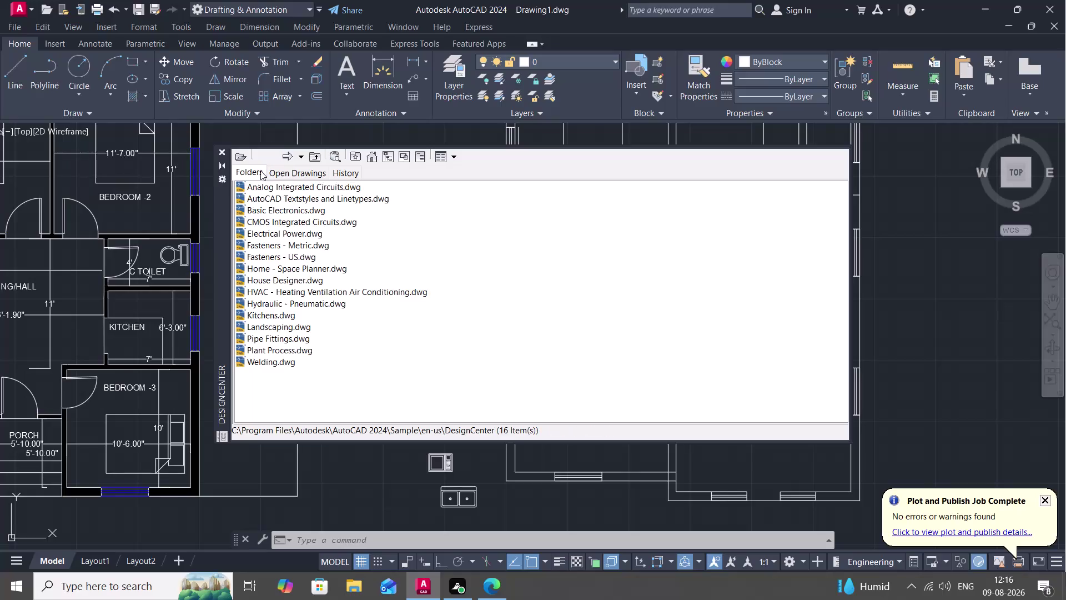
Insert the Dining Set - 36 x 72 in. block from Home - Space Planner.dwg below the plans.
right_click(266, 269)
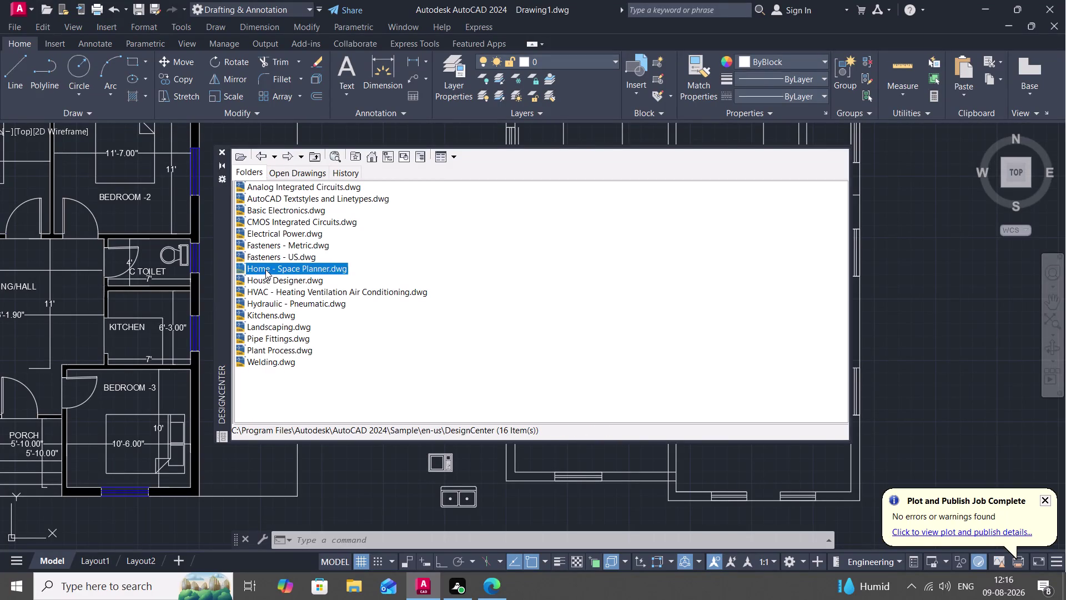
click(277, 274)
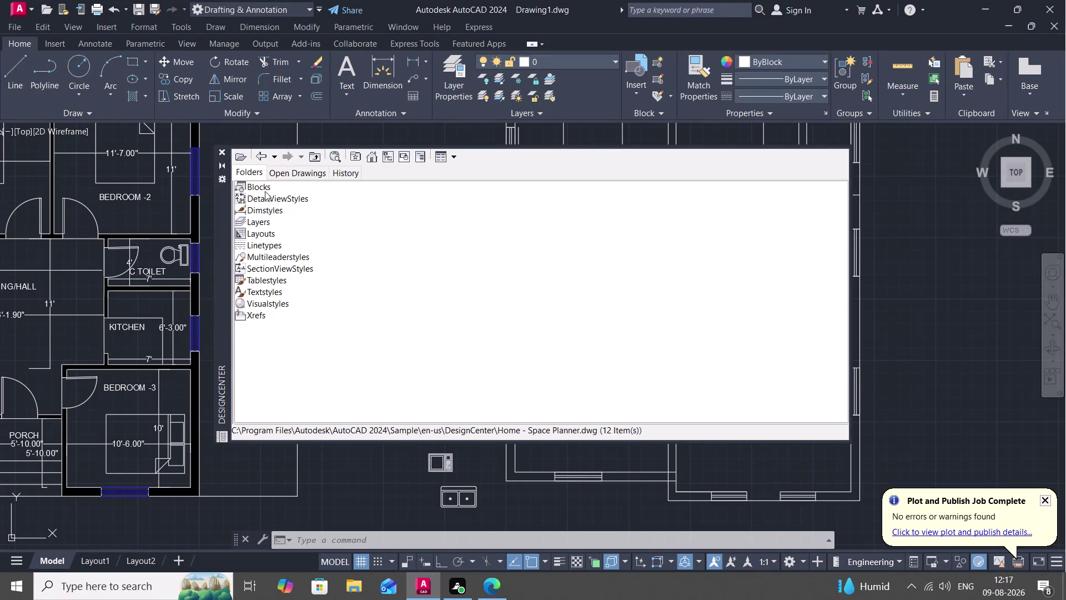
right_click(264, 186)
click(286, 191)
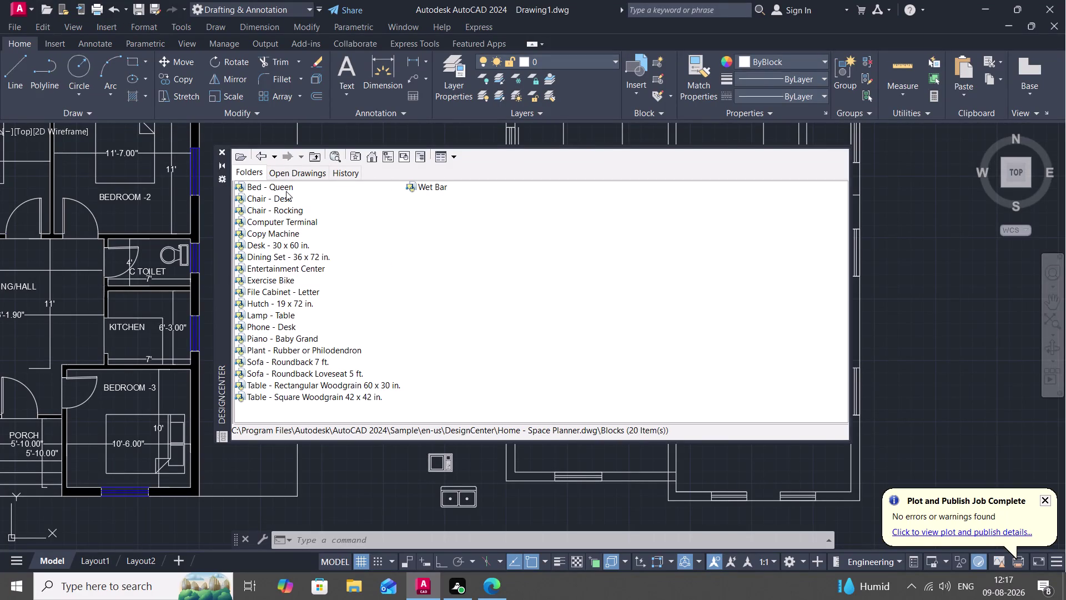
click(276, 257)
right_click(276, 256)
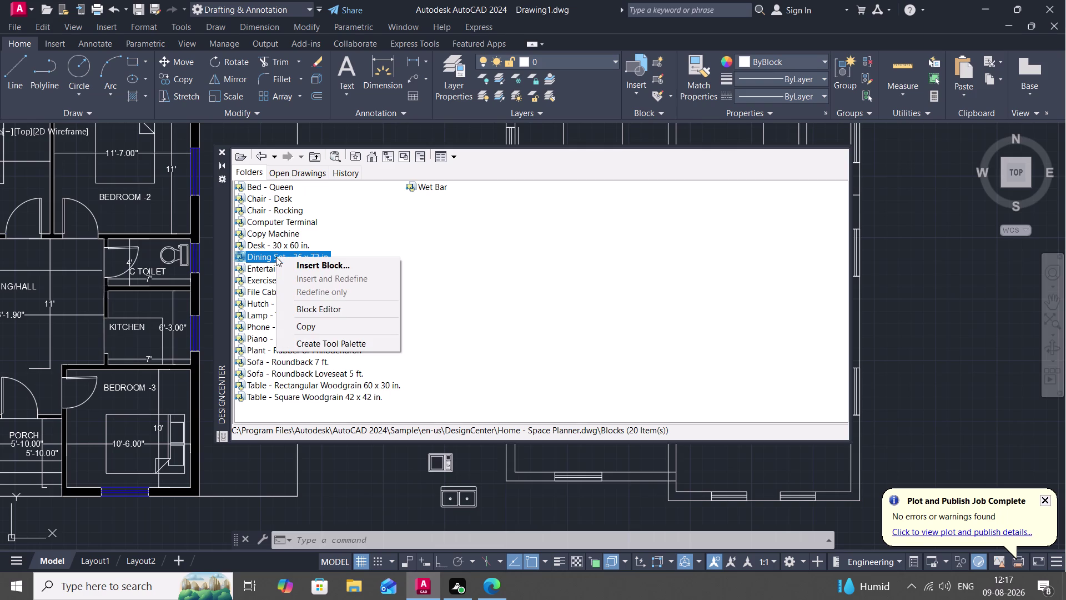
click(301, 266)
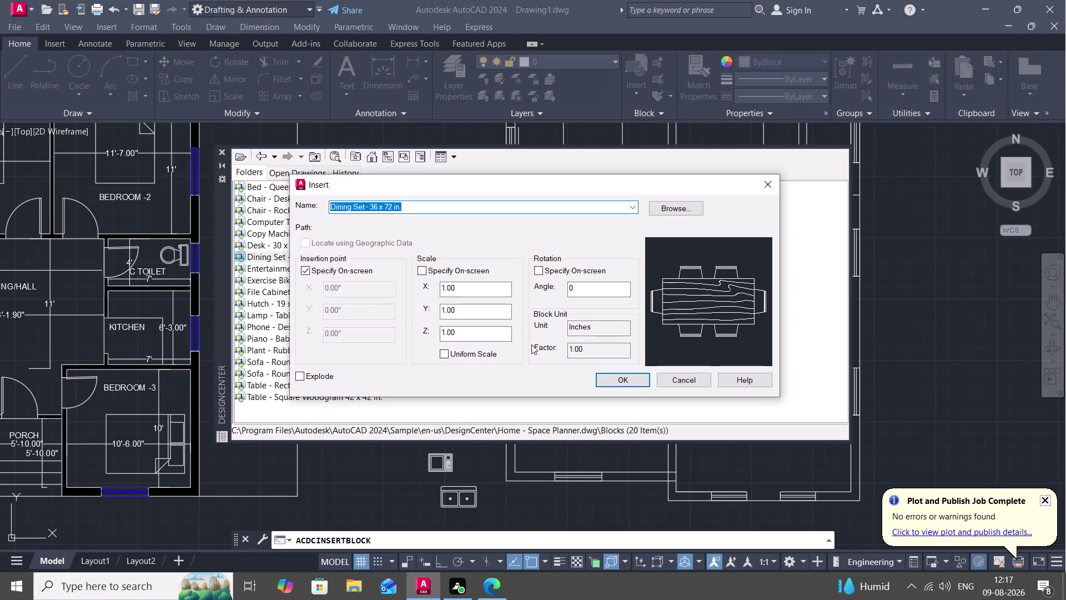
right_click(613, 378)
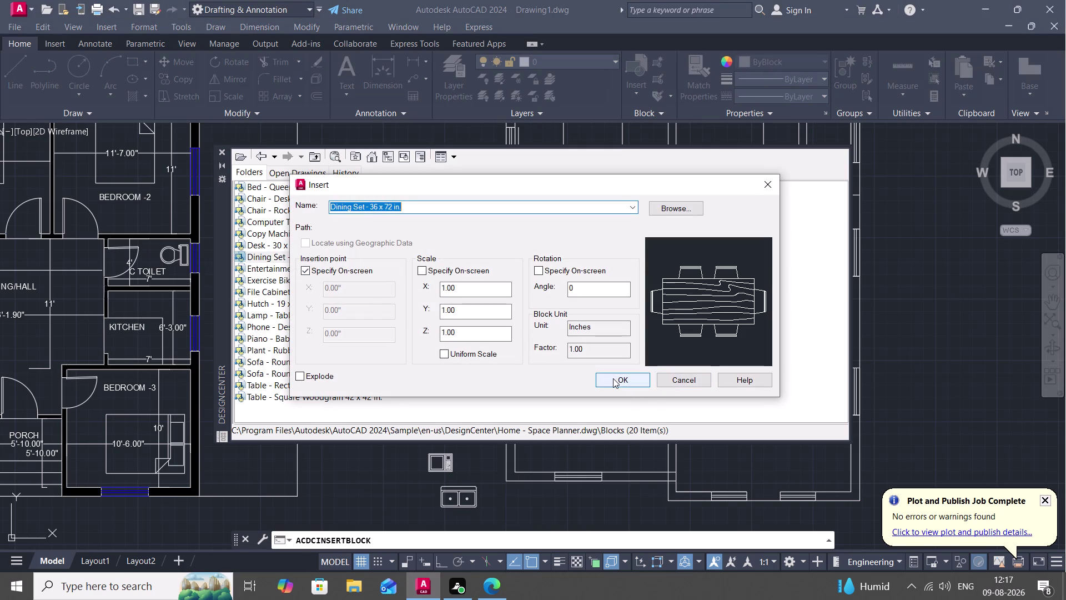
click(612, 378)
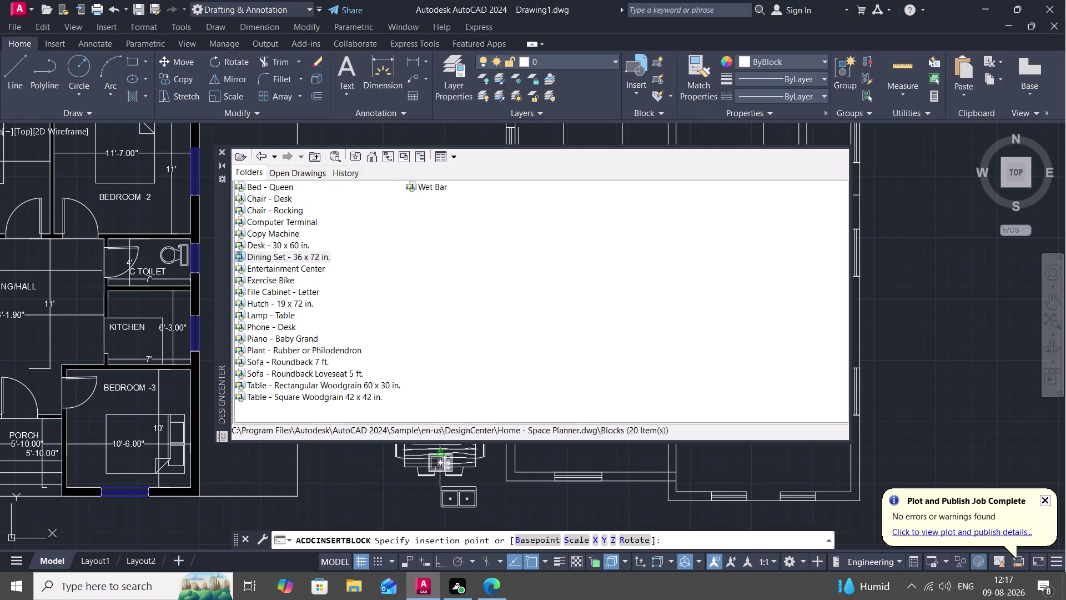
click(375, 478)
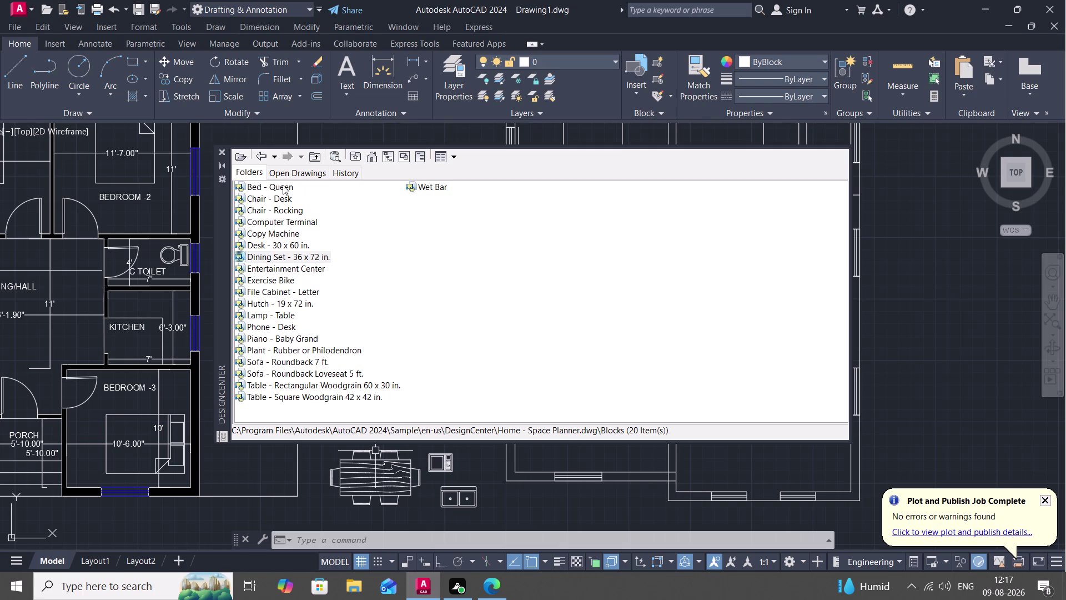
click(220, 148)
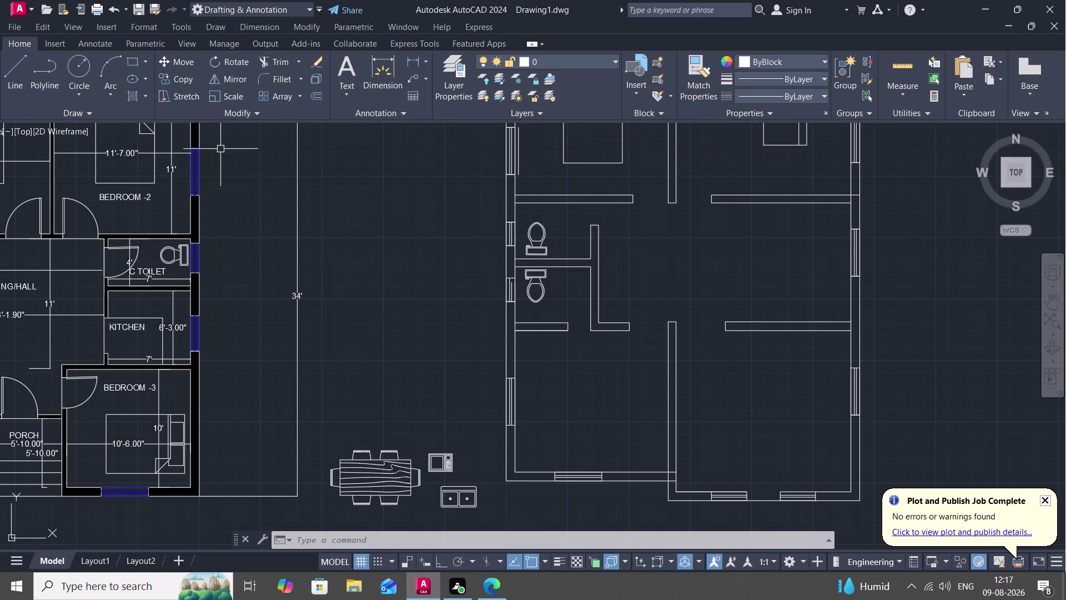
scroll(down, 3)
middle_drag(294, 243, 263, 244)
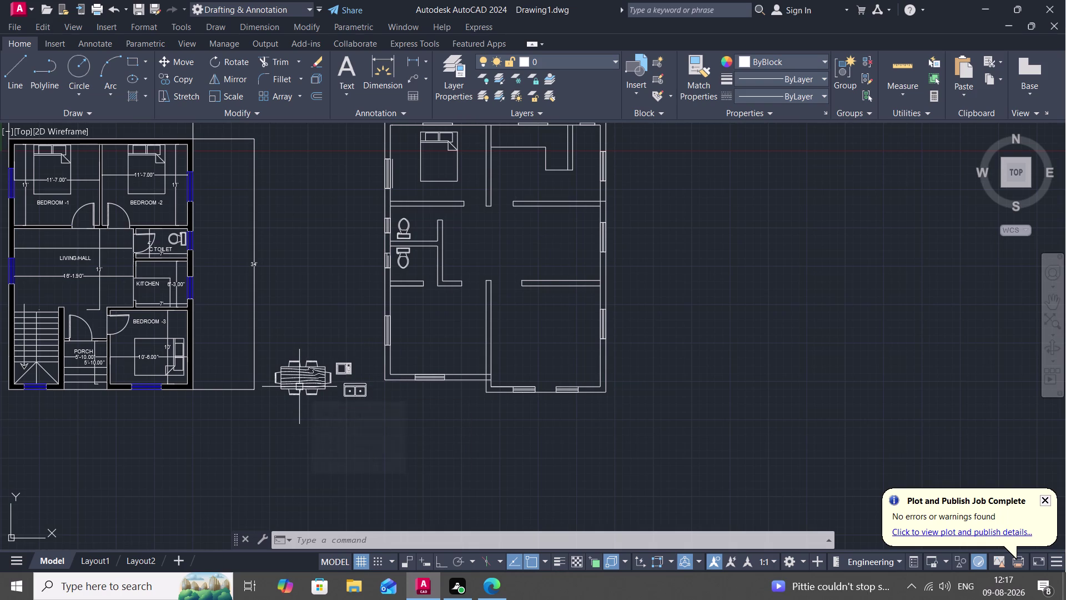
text(CO)
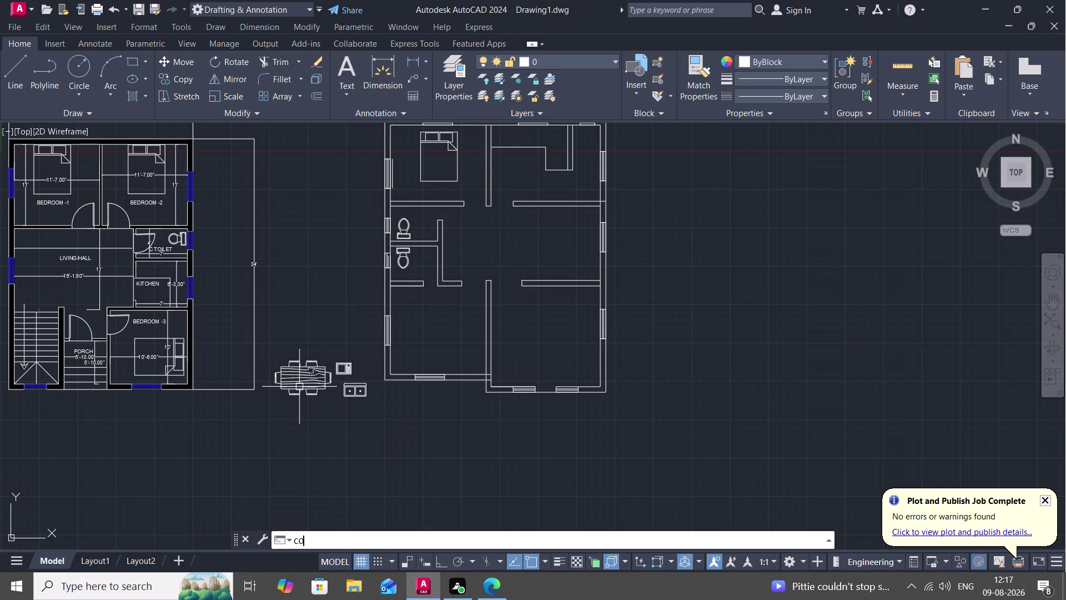
Copy the dining set from below the plans into the right plan's upper-right room.
key(space)
click(299, 386)
right_click(299, 386)
click(310, 394)
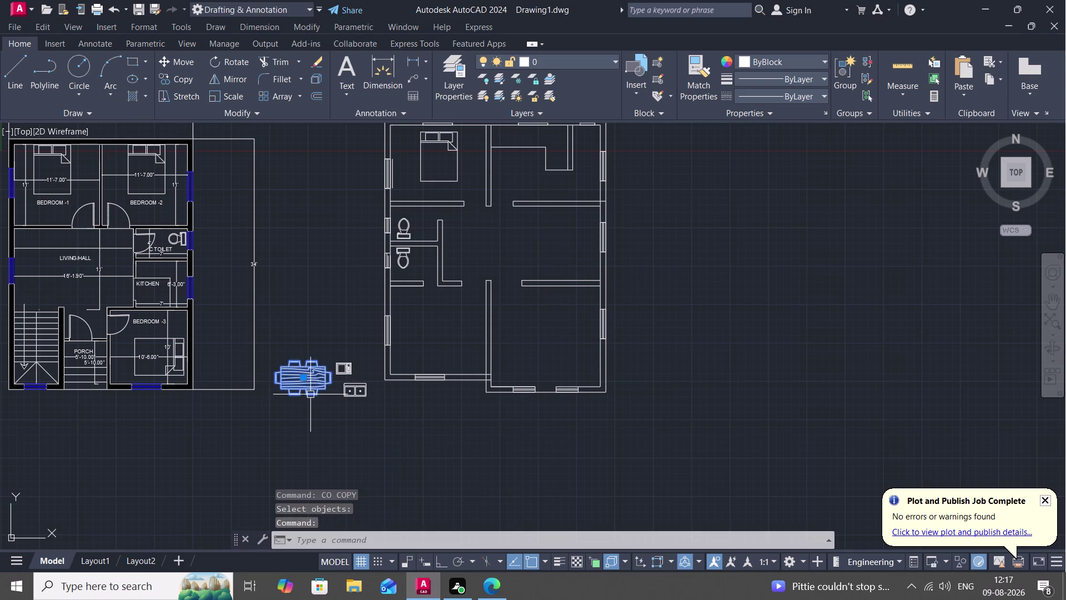
right_click(310, 394)
click(310, 395)
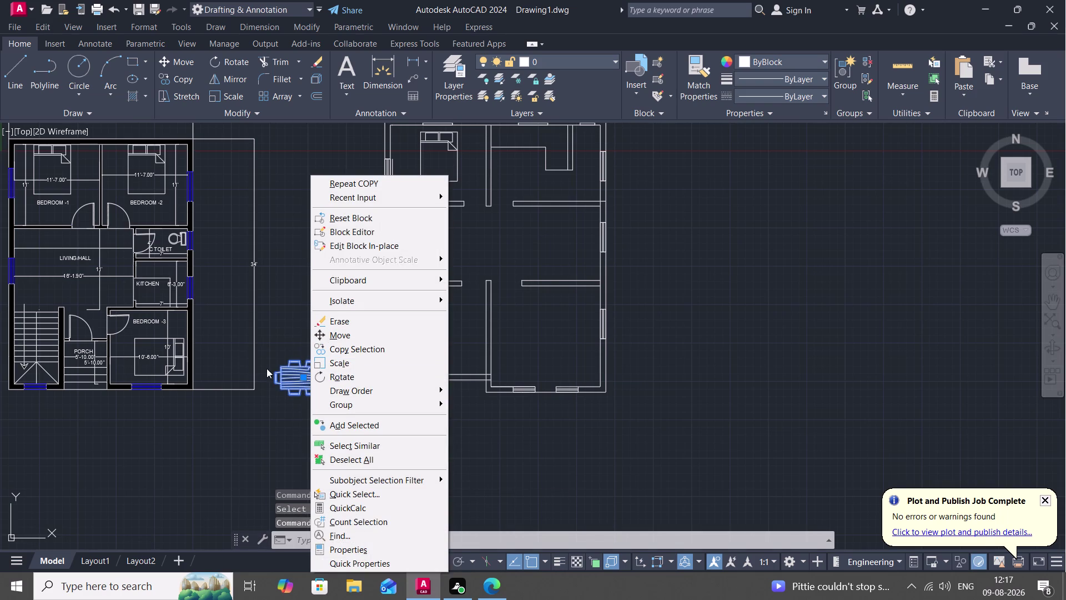
click(355, 188)
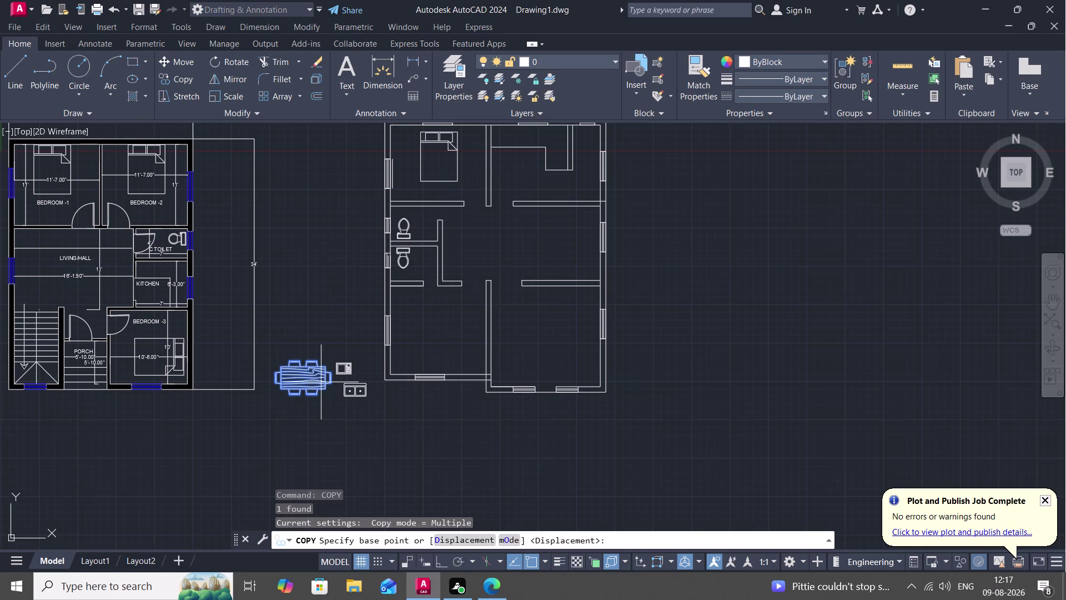
right_click(326, 383)
click(306, 366)
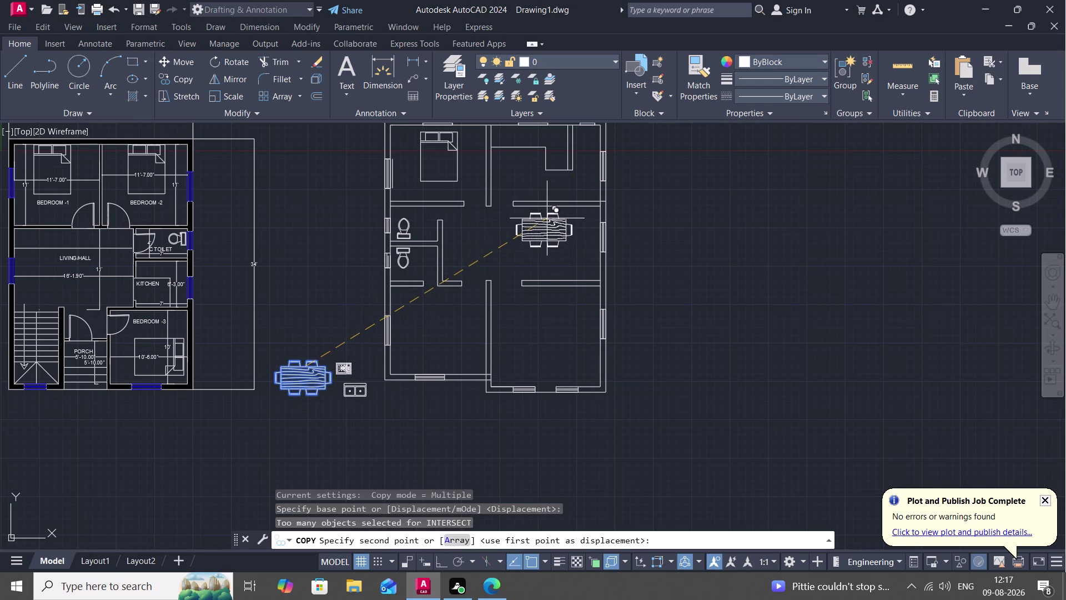
click(546, 217)
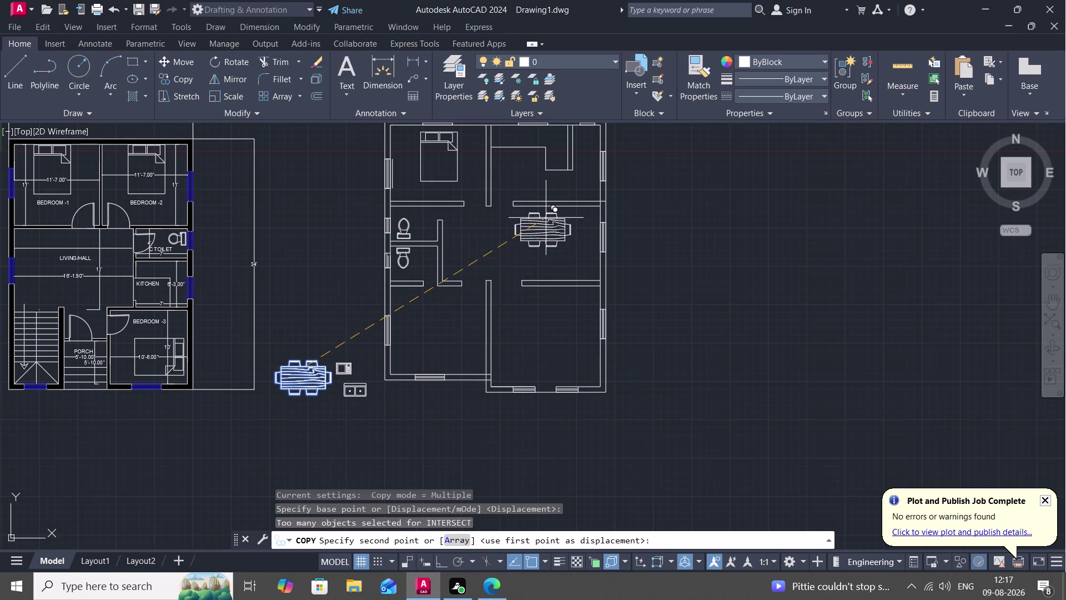
key(Escape)
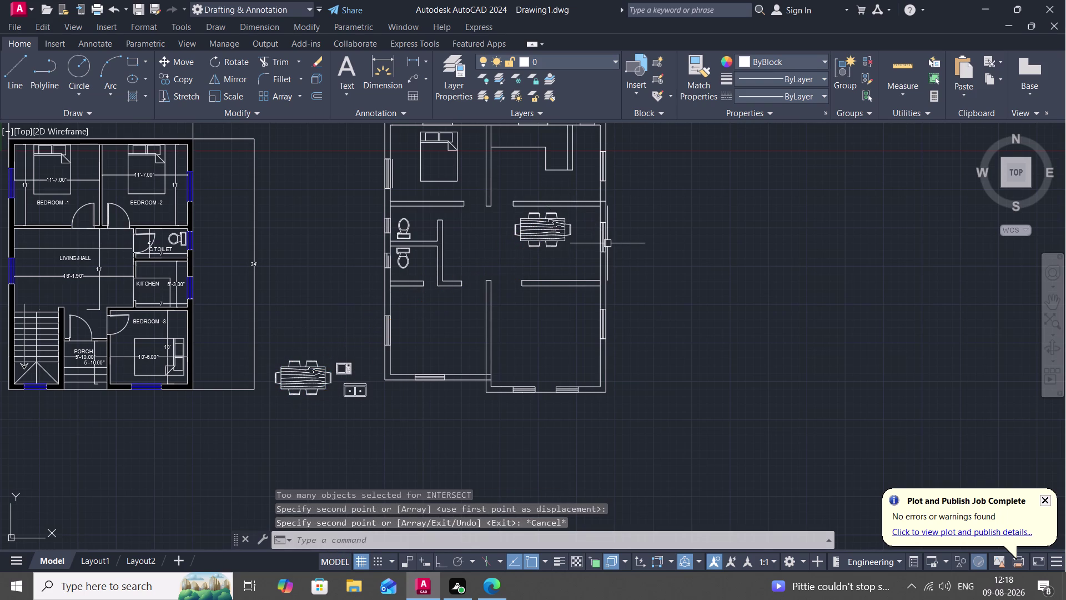
text(SC)
key(space)
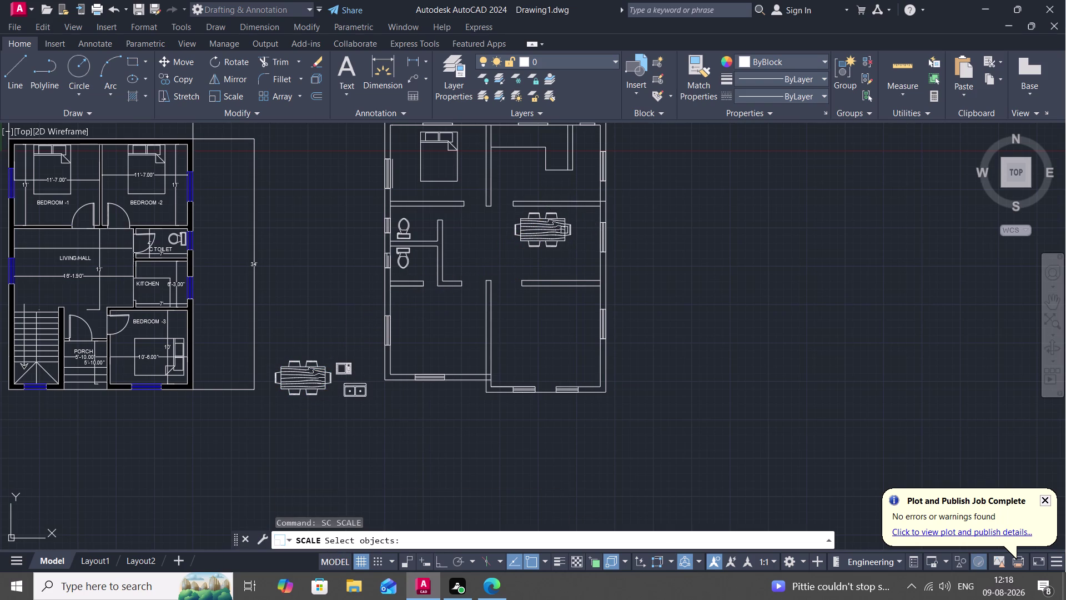
Scale down the copied dining set in the upper-right room.
click(564, 230)
right_click(564, 230)
click(564, 230)
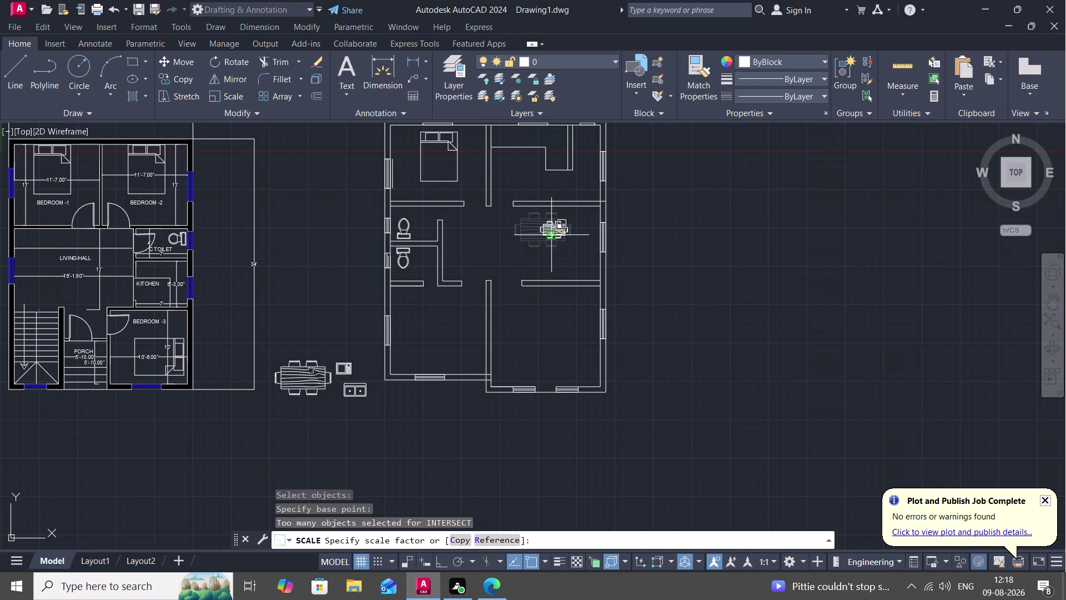
click(551, 237)
Move the scaled dining set to its final spot in the upper-right room.
text(M)
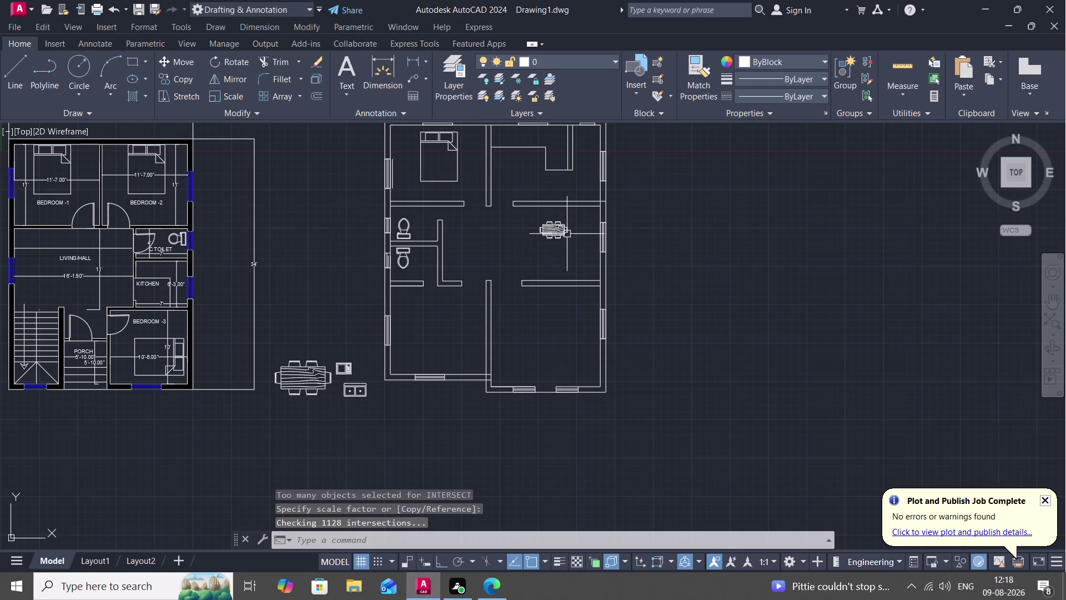
key(space)
click(561, 225)
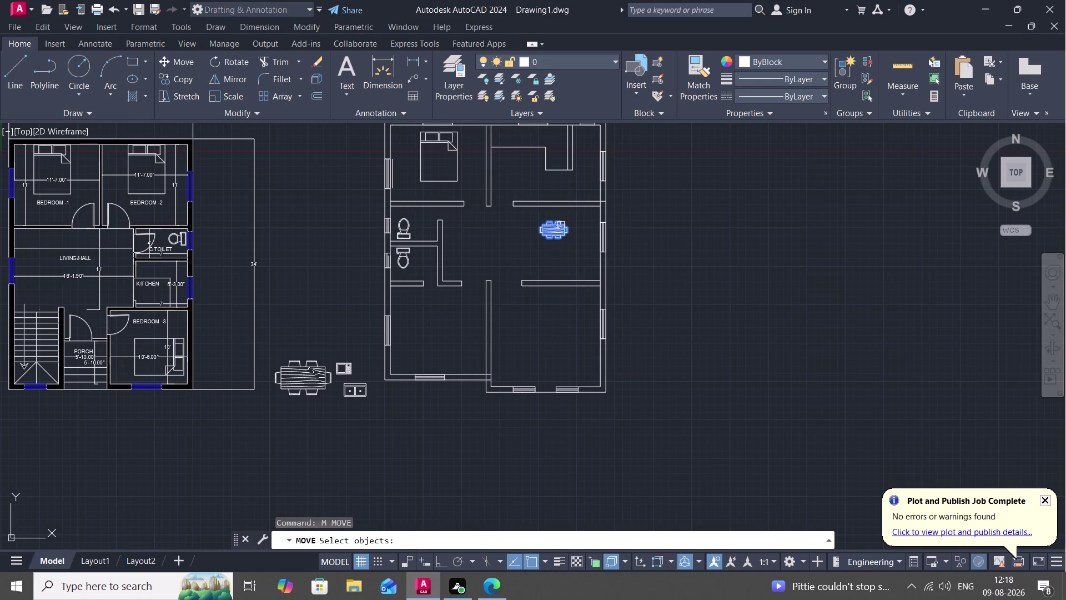
right_click(561, 225)
click(561, 225)
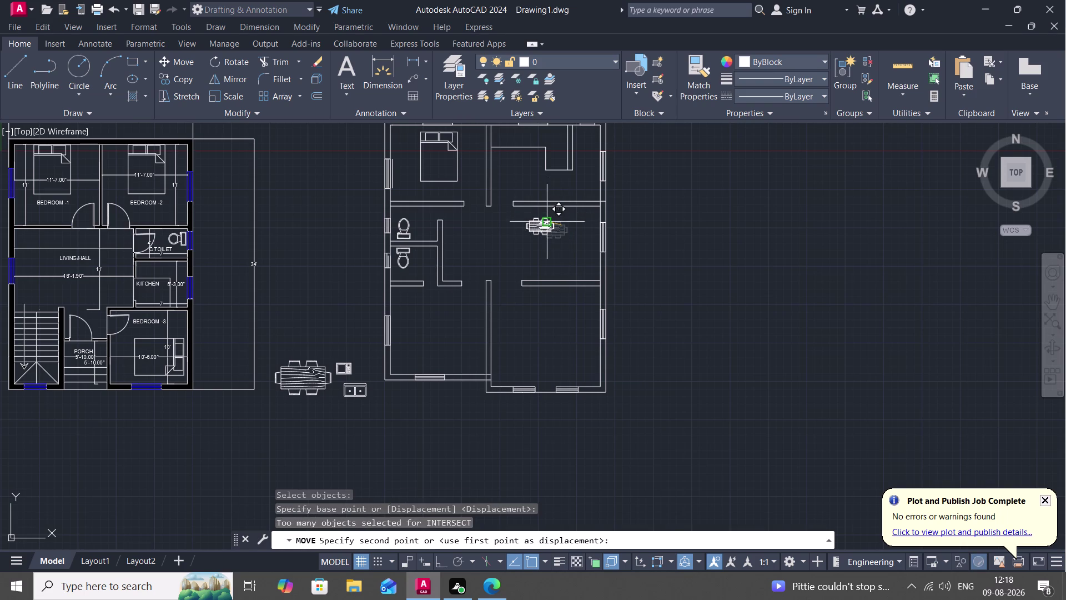
click(549, 219)
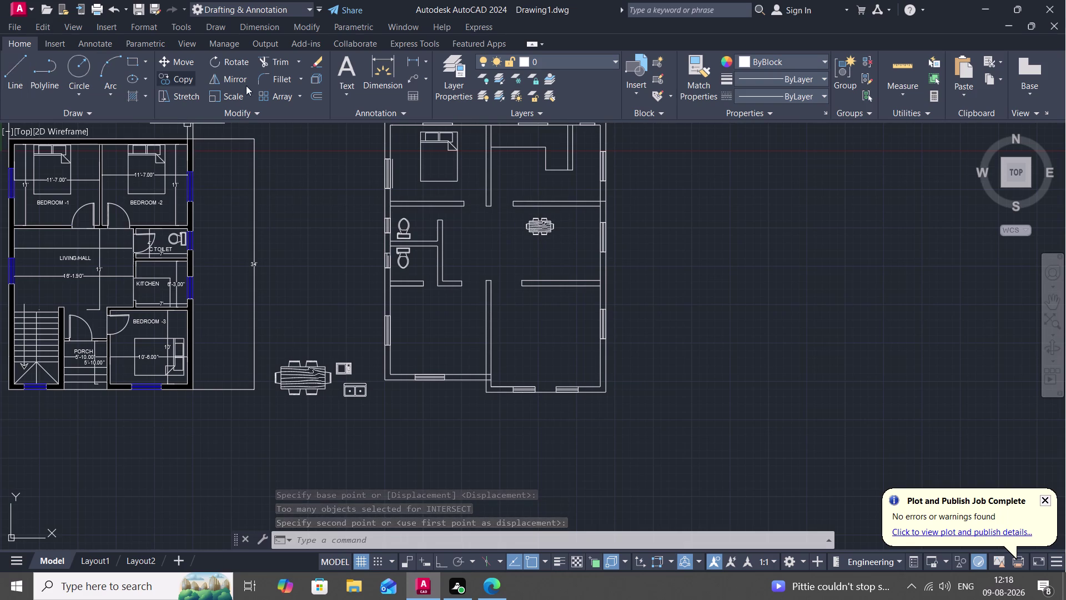
key(o)
key(space)
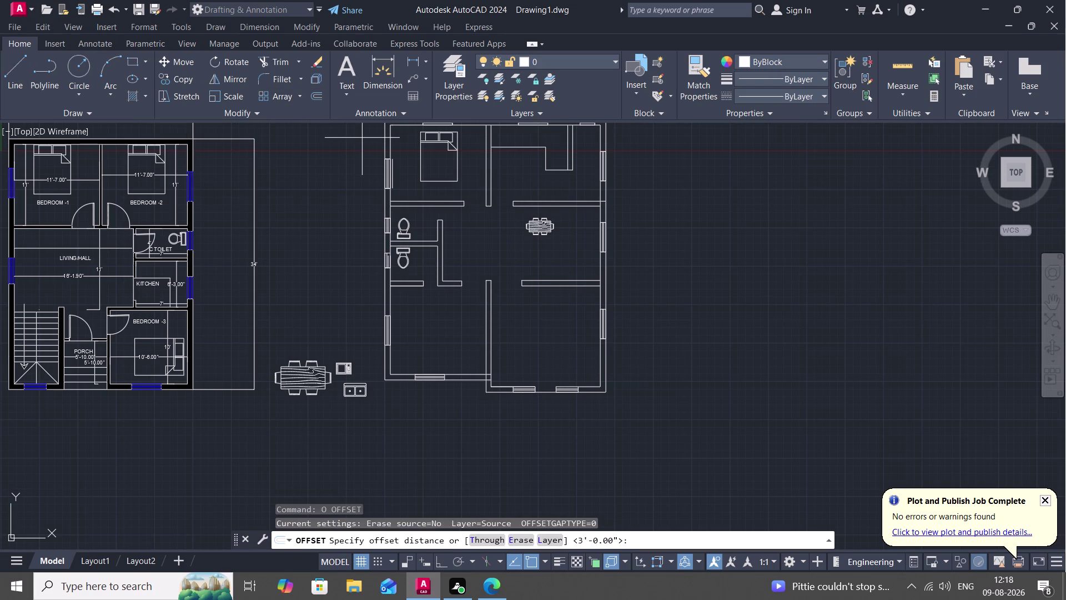
key(space)
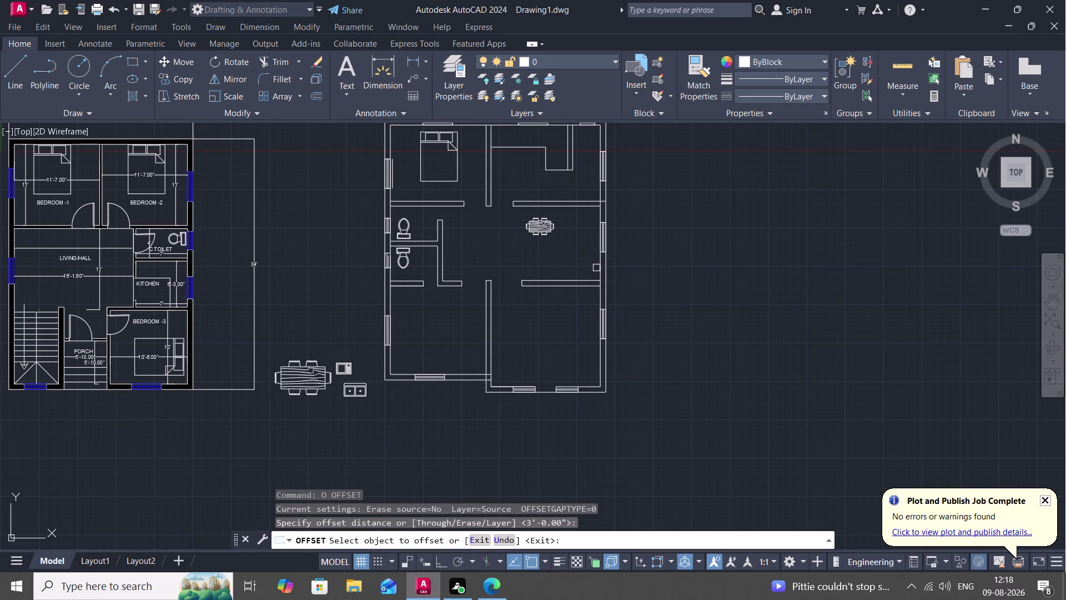
click(599, 268)
click(574, 261)
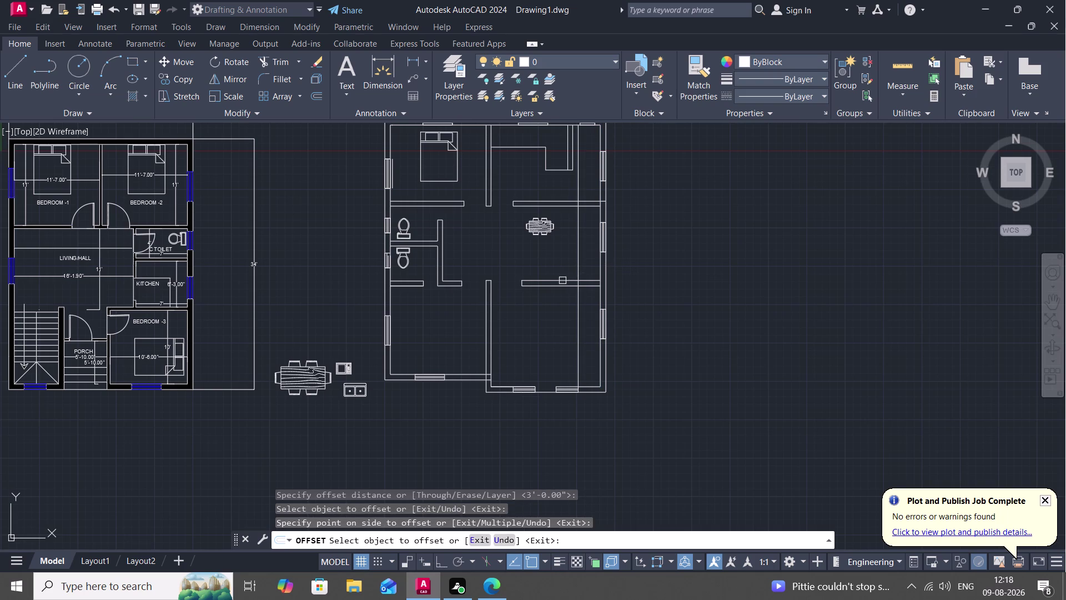
click(563, 281)
click(550, 247)
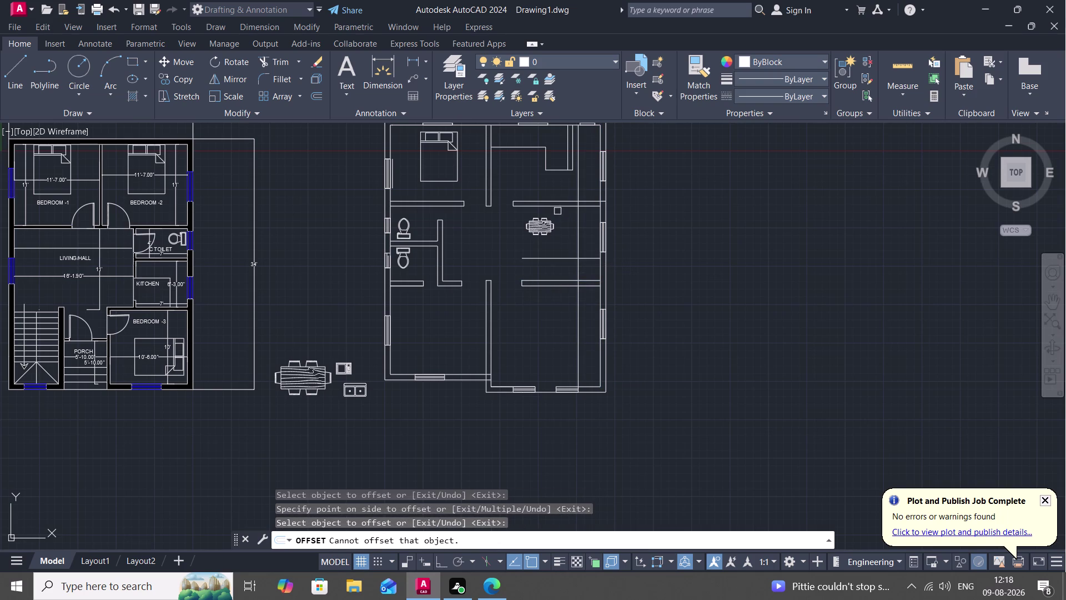
click(558, 208)
click(564, 217)
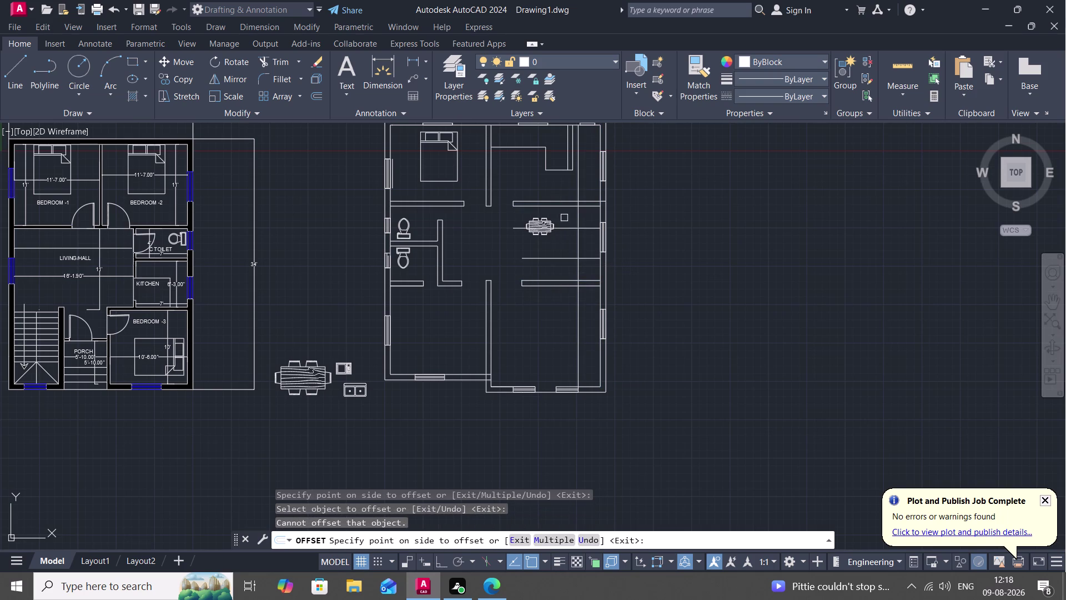
key(Escape)
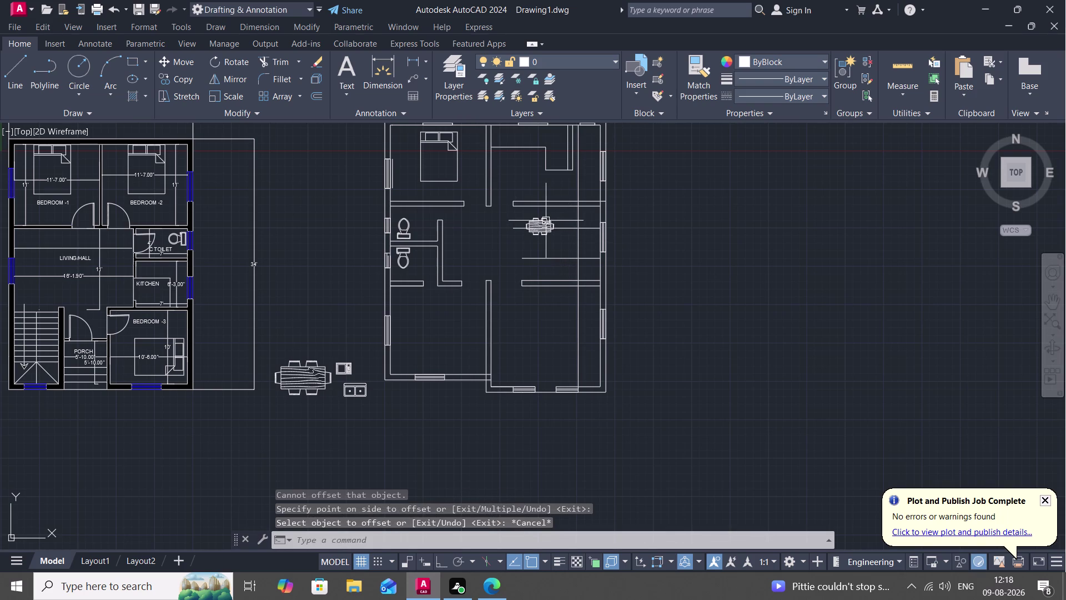
key(comma)
key(BackSpace)
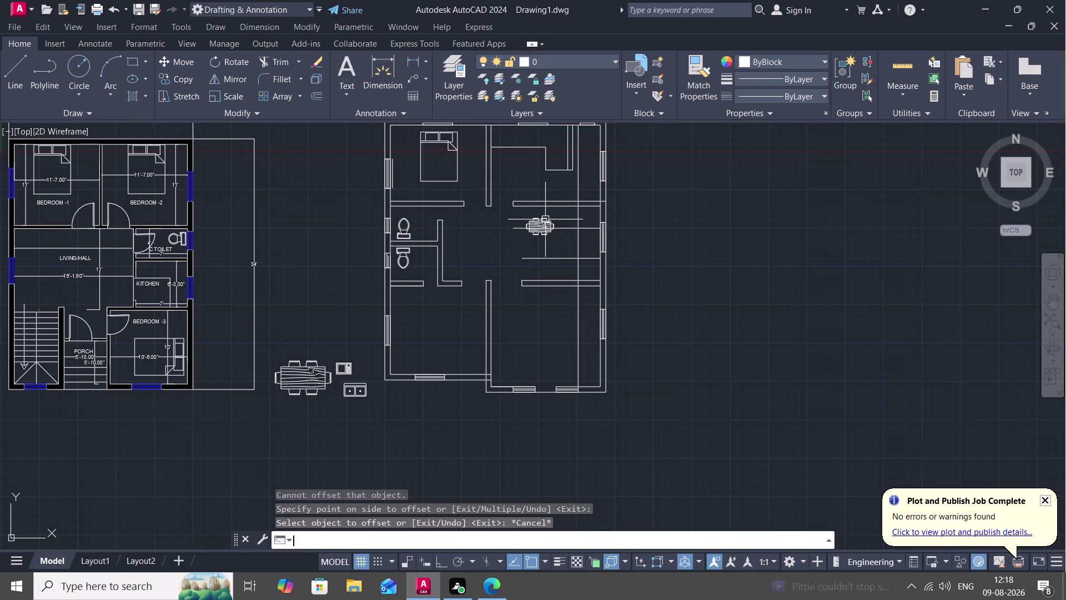
Move the dining set left from the upper-right room into the open room beside the bathrooms.
text(M)
key(space)
click(531, 224)
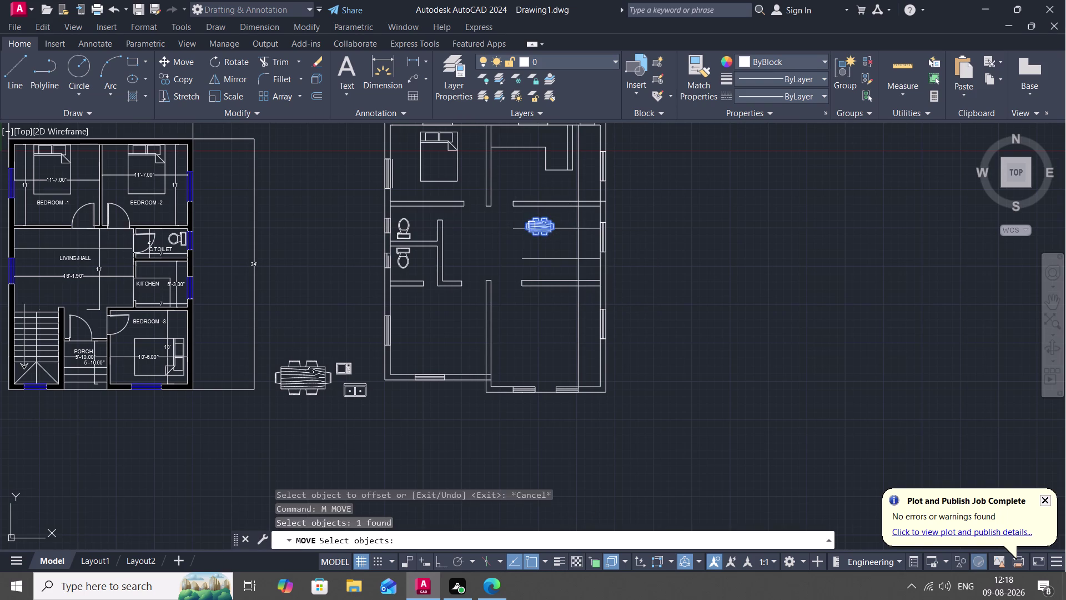
right_click(532, 224)
click(532, 225)
click(473, 242)
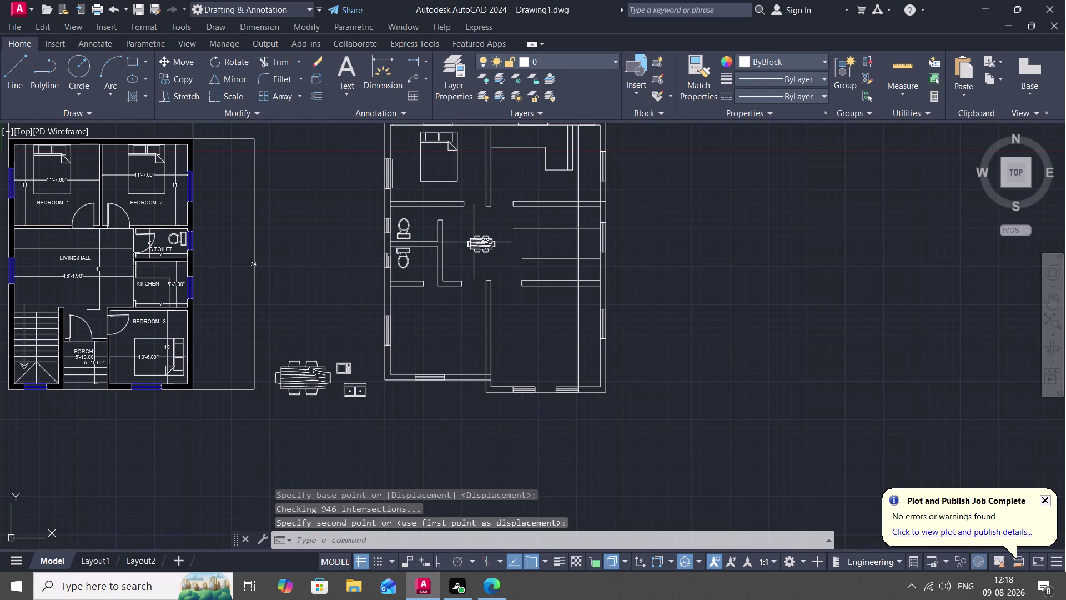
key(Escape)
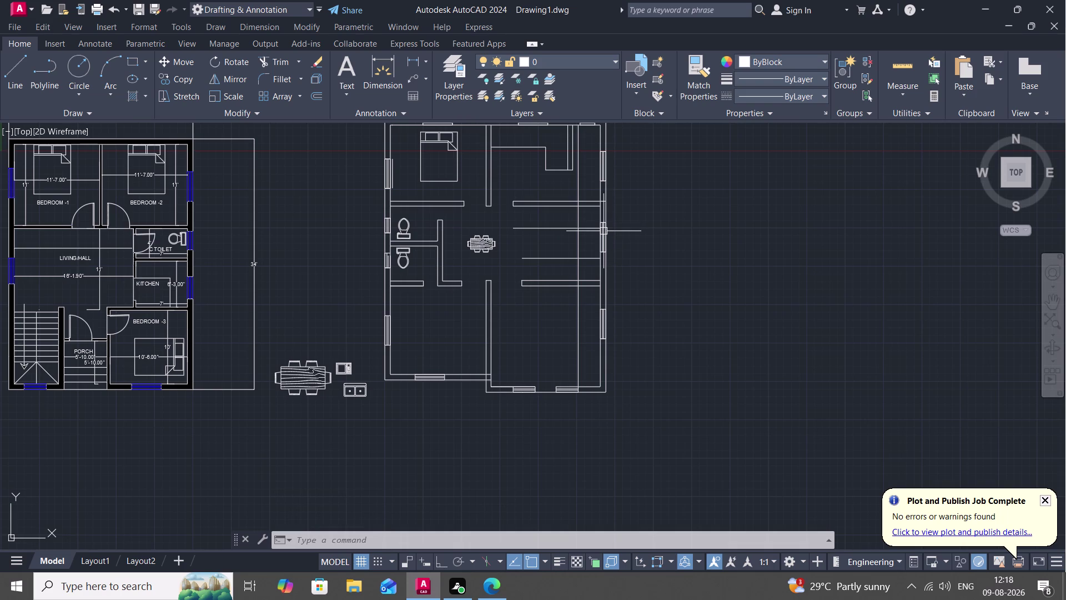
scroll(up, 3)
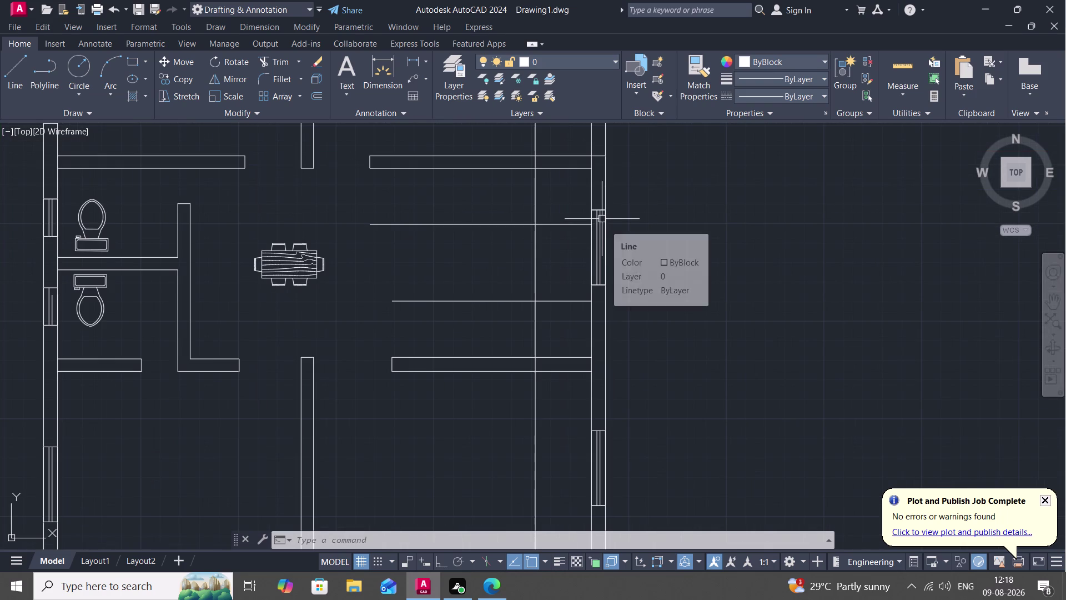
Trim the right exterior wall lines to open a window gap.
text(TR)
key(space)
click(598, 215)
click(599, 215)
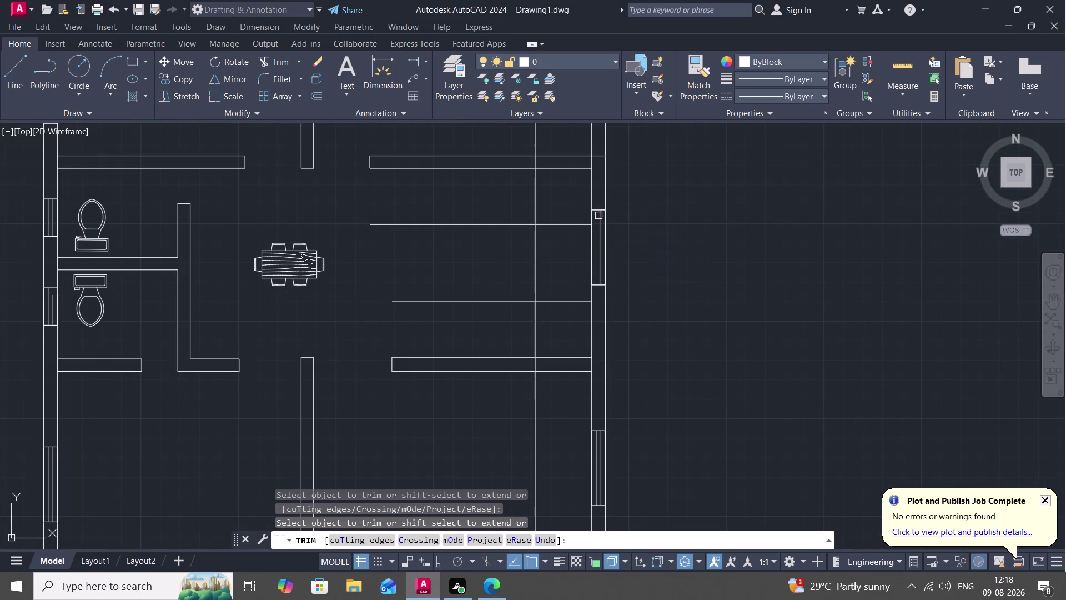
click(600, 211)
click(594, 210)
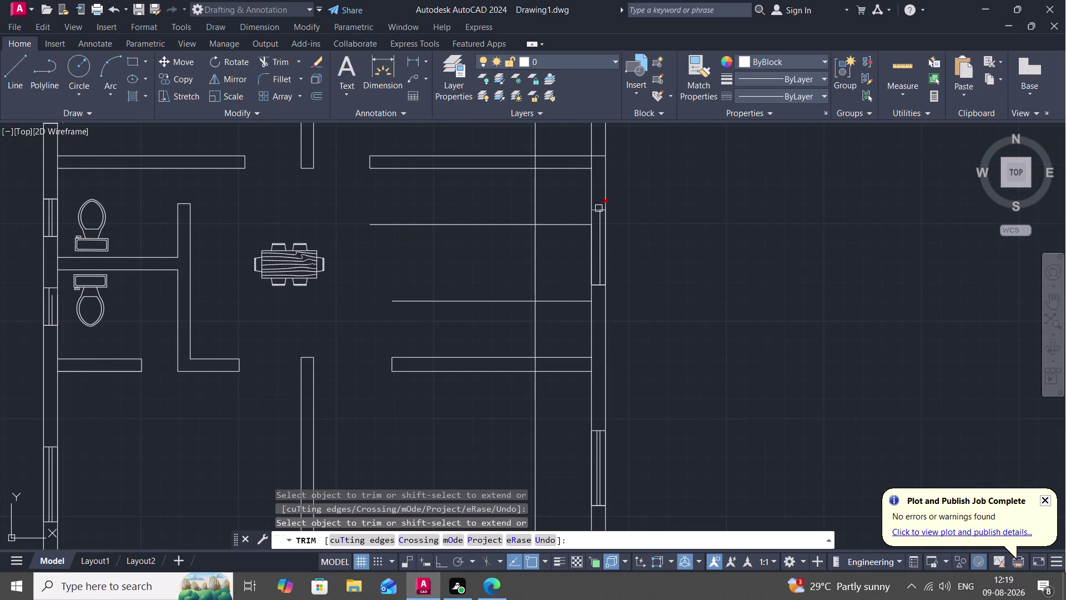
click(597, 219)
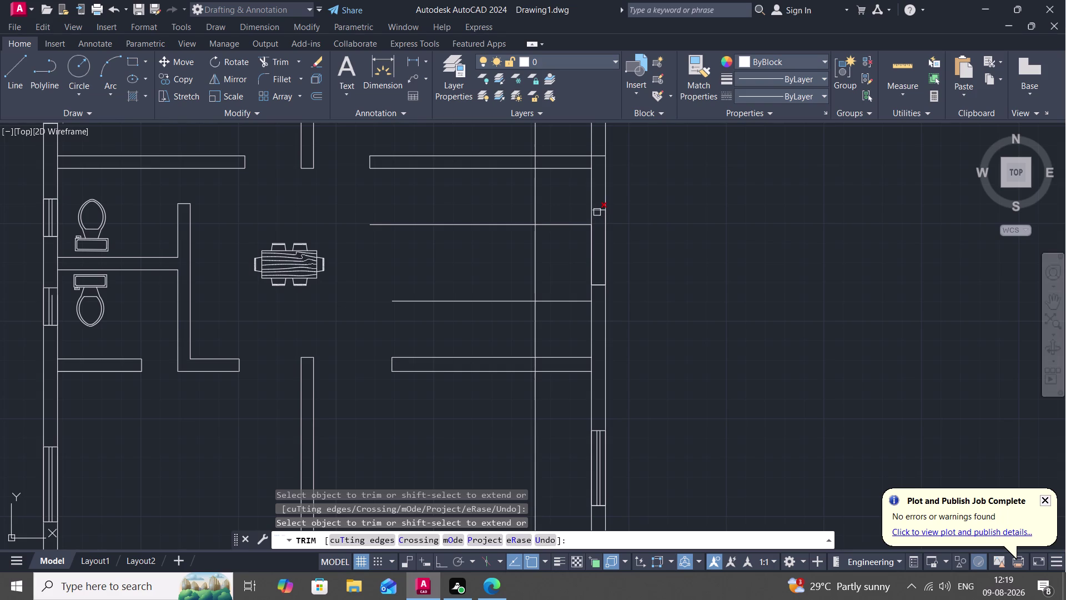
click(596, 212)
click(597, 287)
click(599, 209)
click(599, 288)
click(599, 285)
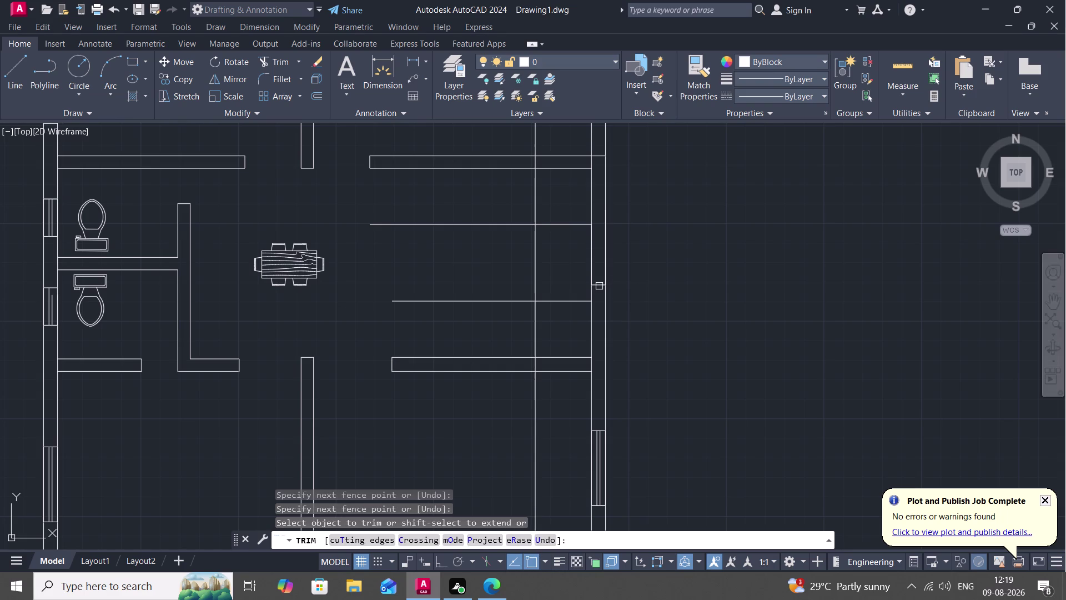
click(598, 284)
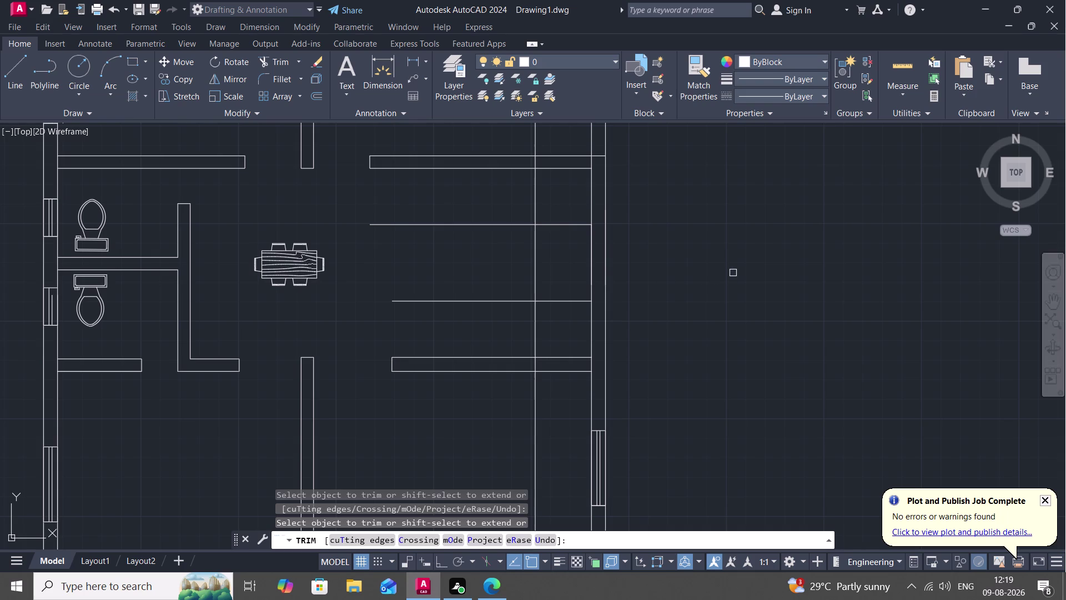
key(Escape)
Draw two lines across the wall at the opening's upper and lower edges.
key(l)
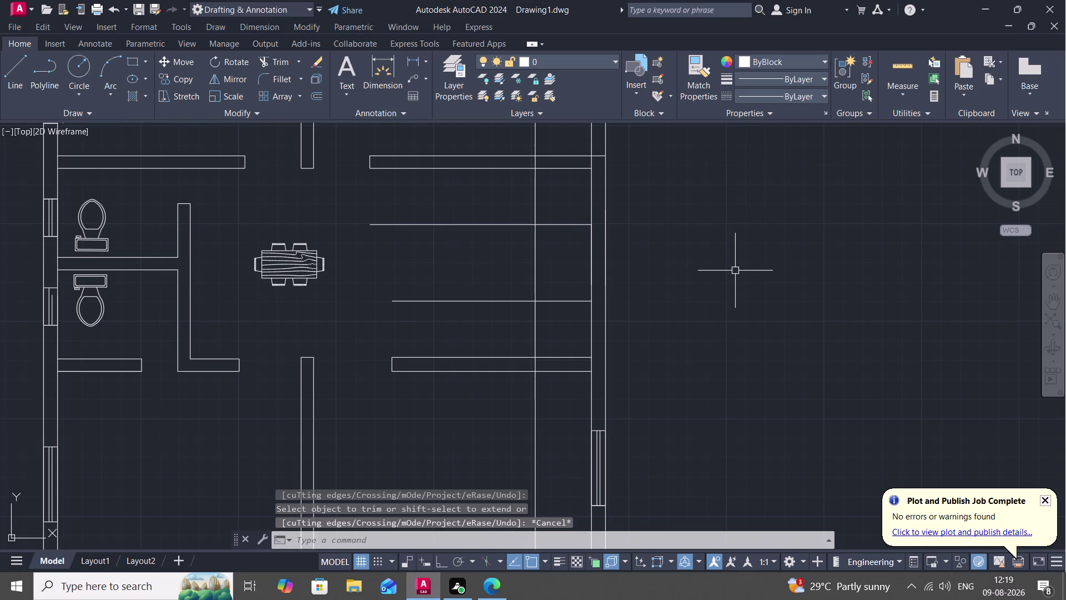
key(space)
click(590, 313)
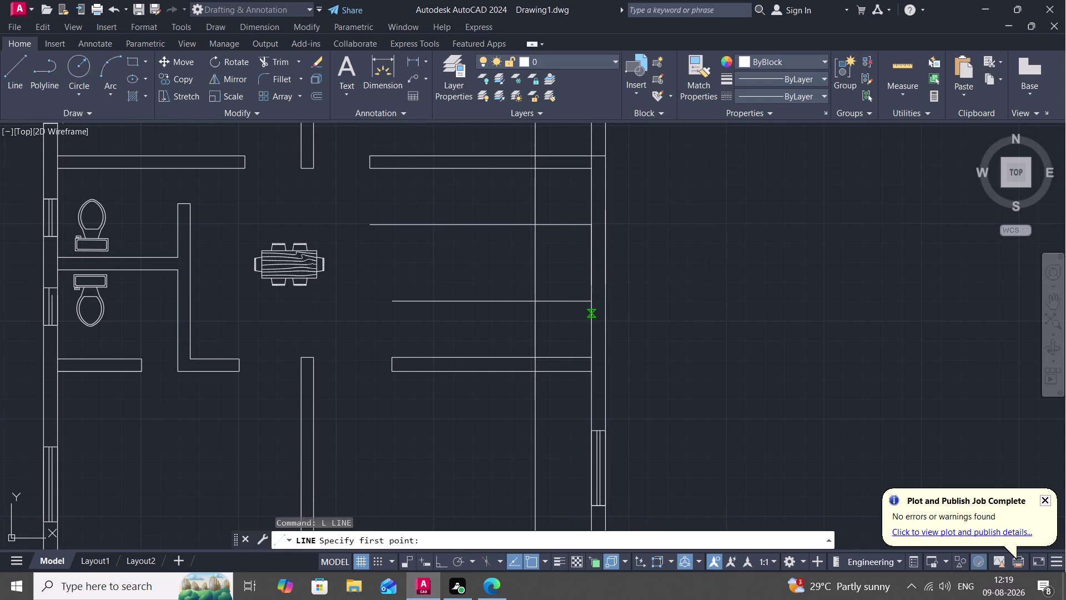
click(605, 313)
key(space)
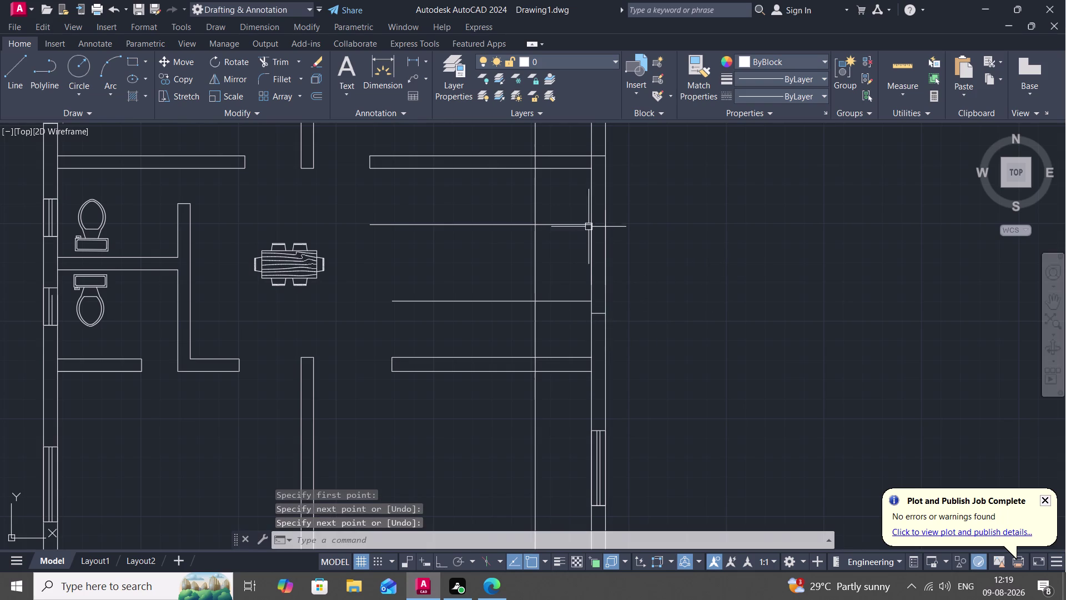
key(space)
click(591, 226)
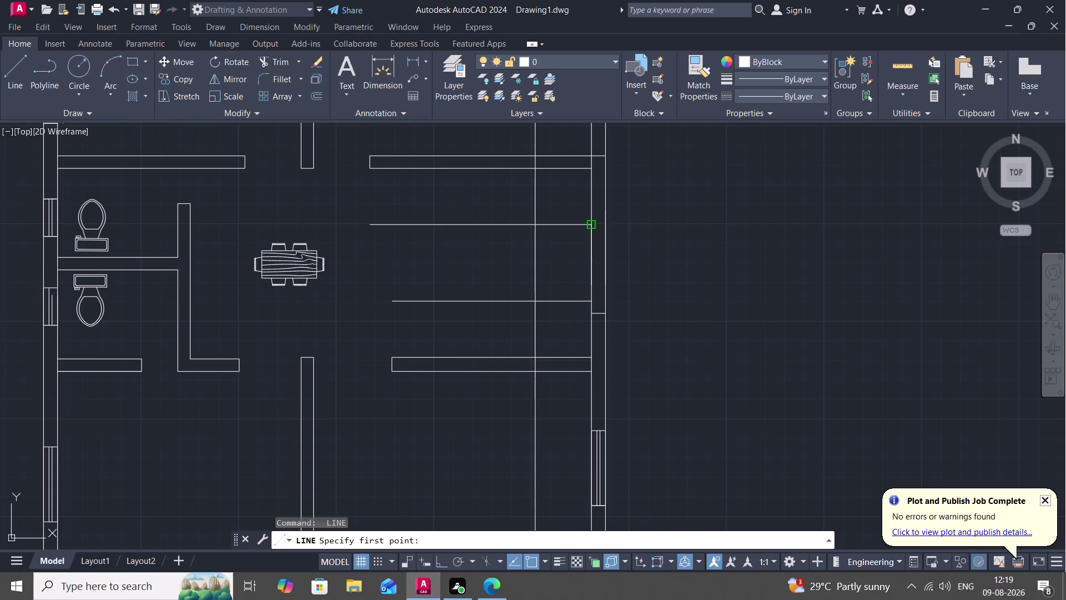
click(604, 226)
key(space)
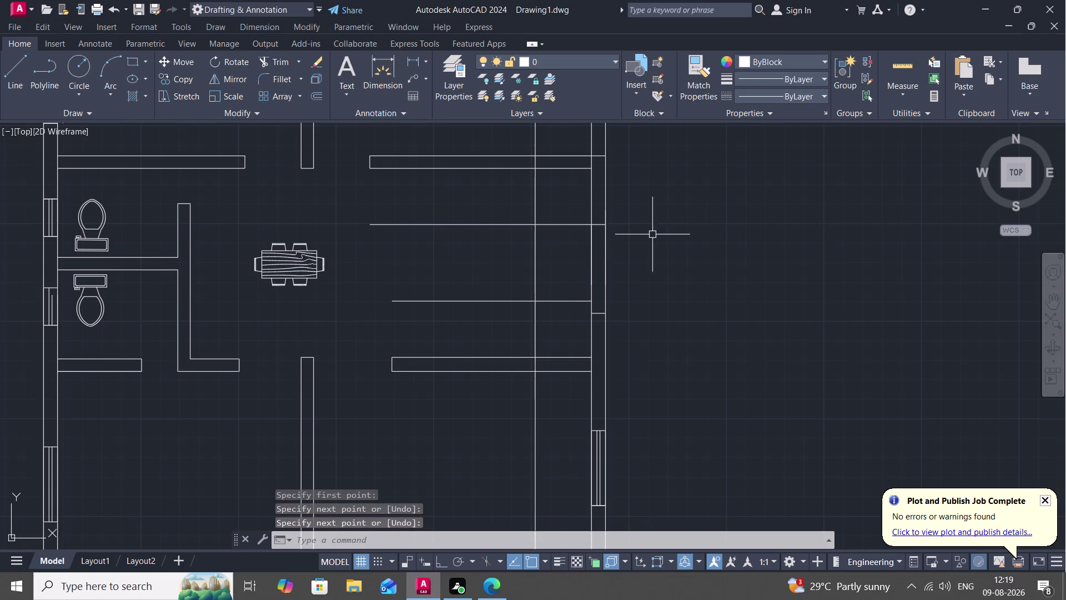
Offset the opening lines 3.5 inches to create doubled glazing lines.
key(Escape)
key(o)
key(space)
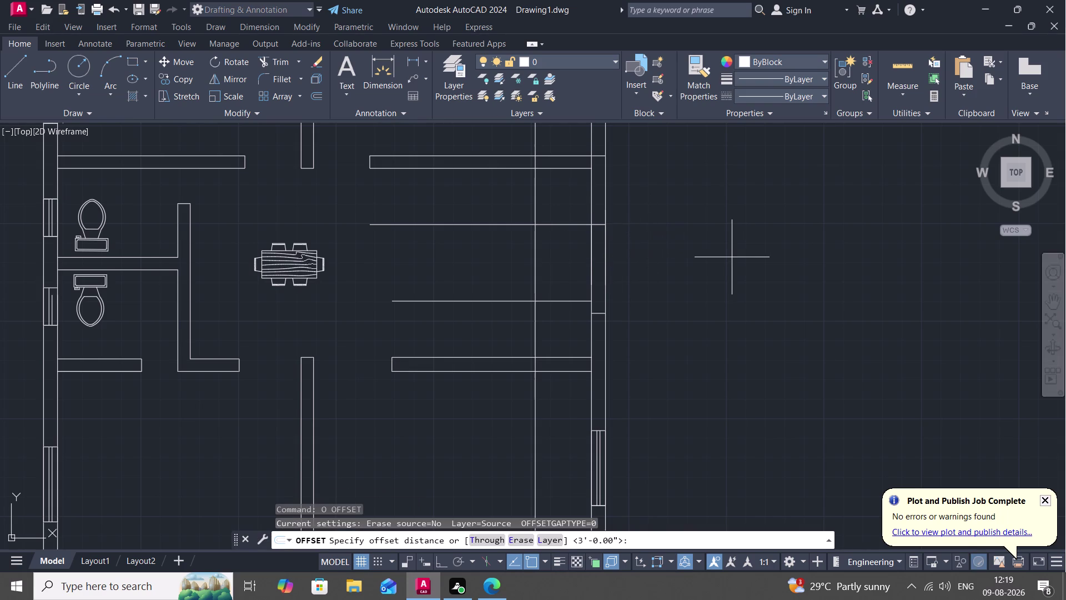
text(3.5")
key(space)
click(592, 268)
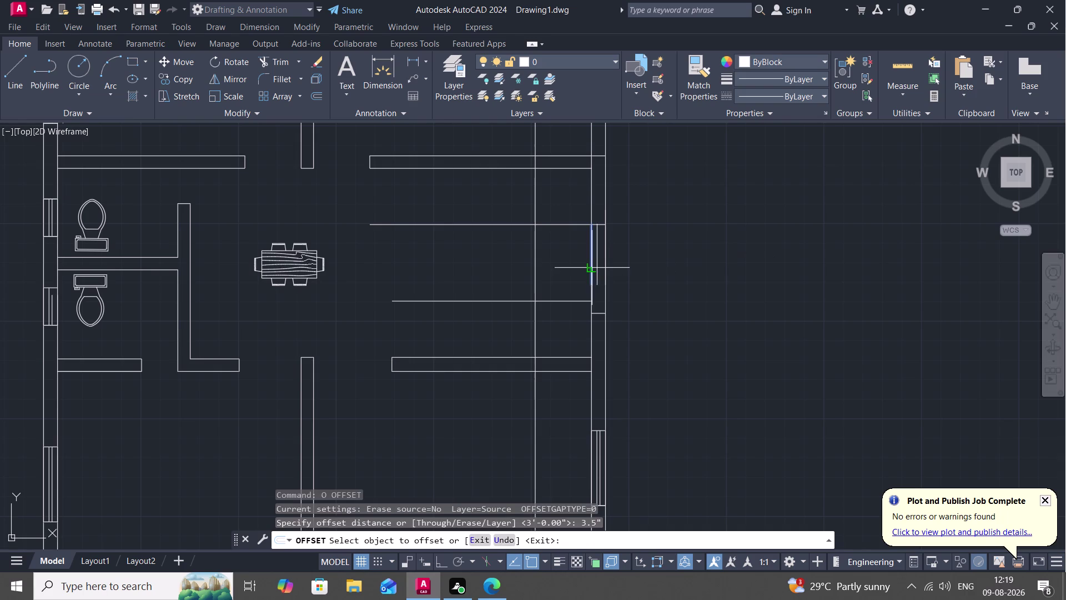
click(599, 269)
click(605, 269)
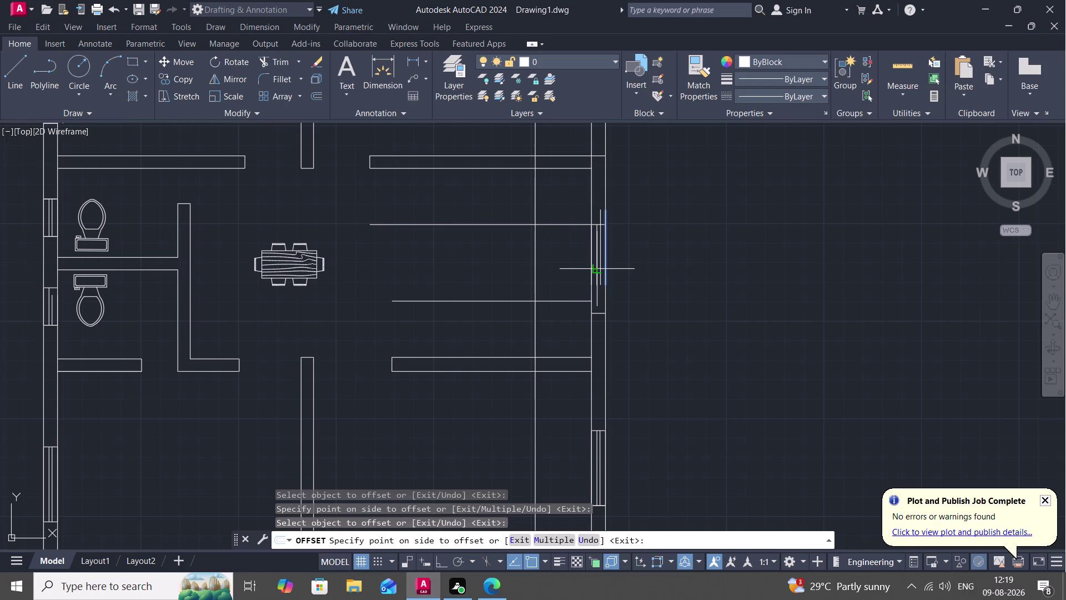
click(598, 271)
key(Escape)
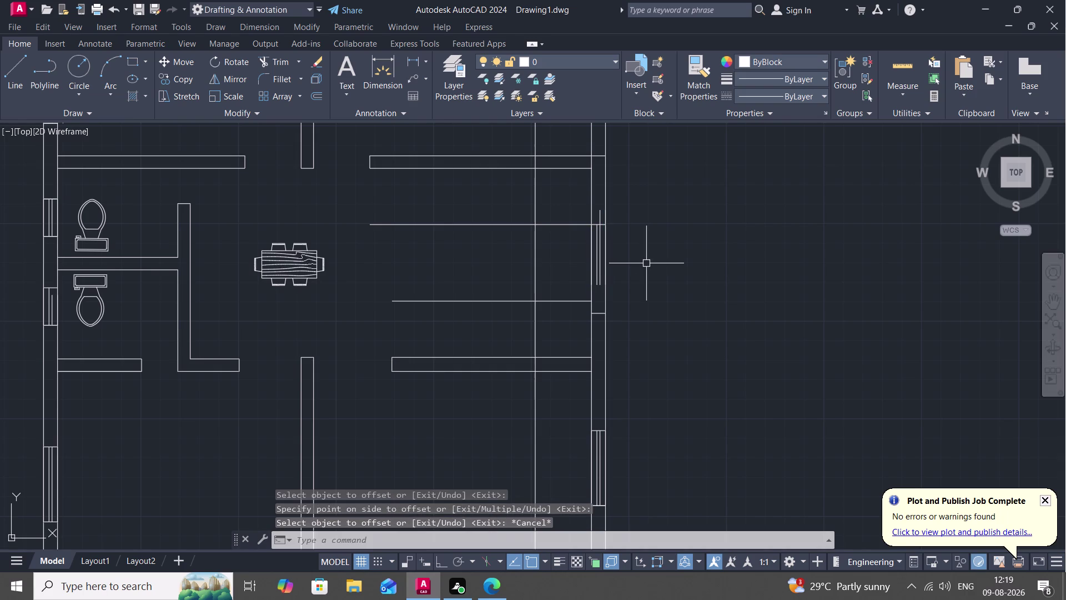
Extend the glazing lines to the wall and trim the leftover line ends.
text(EX)
key(space)
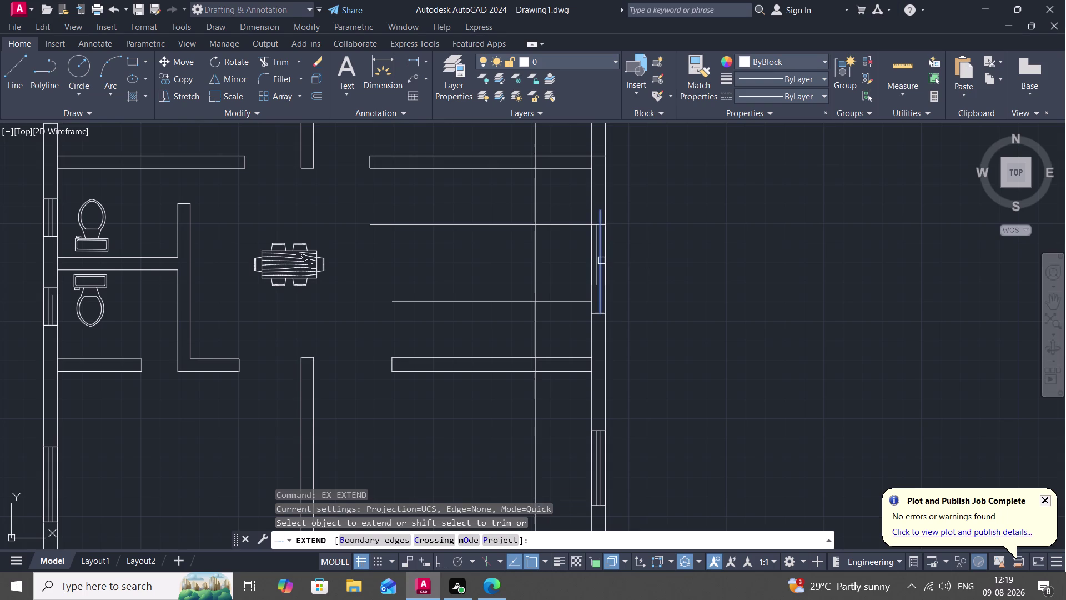
click(601, 260)
click(598, 268)
key(Escape)
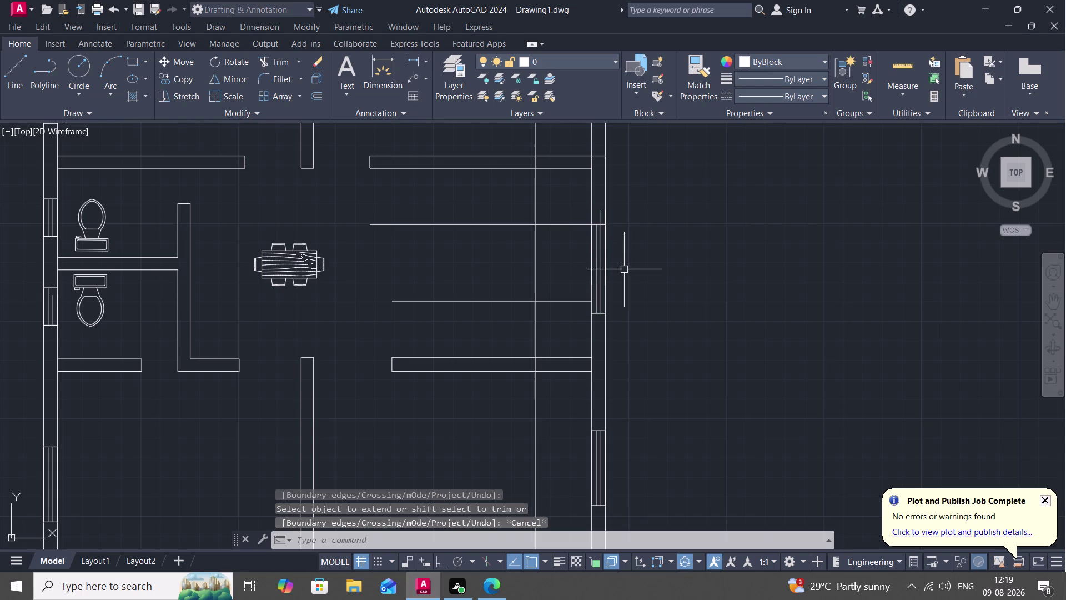
key(r)
key(Escape)
text(T)
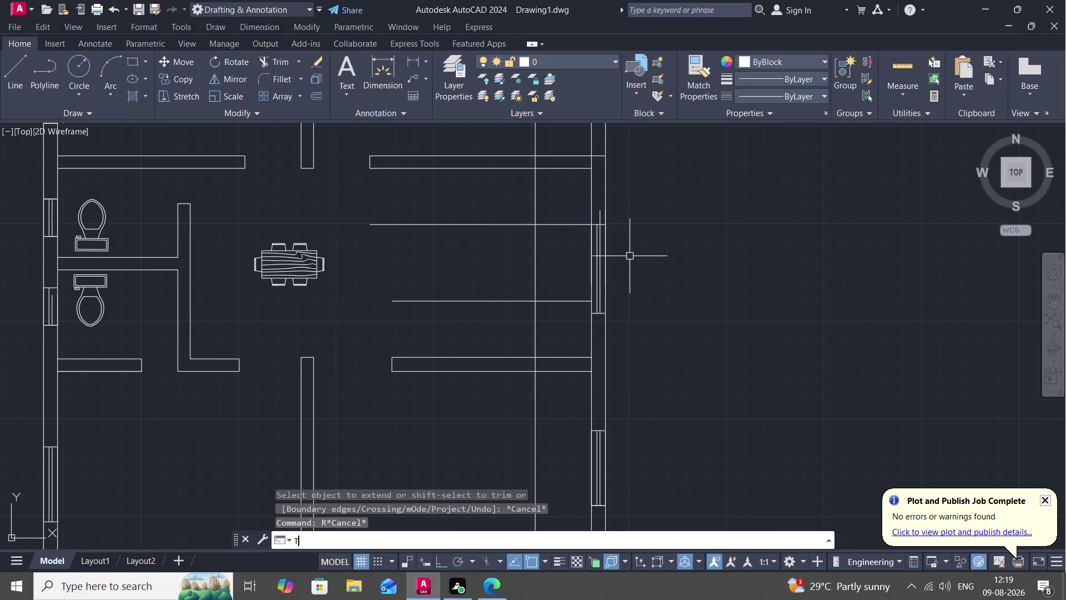
text(R)
key(space)
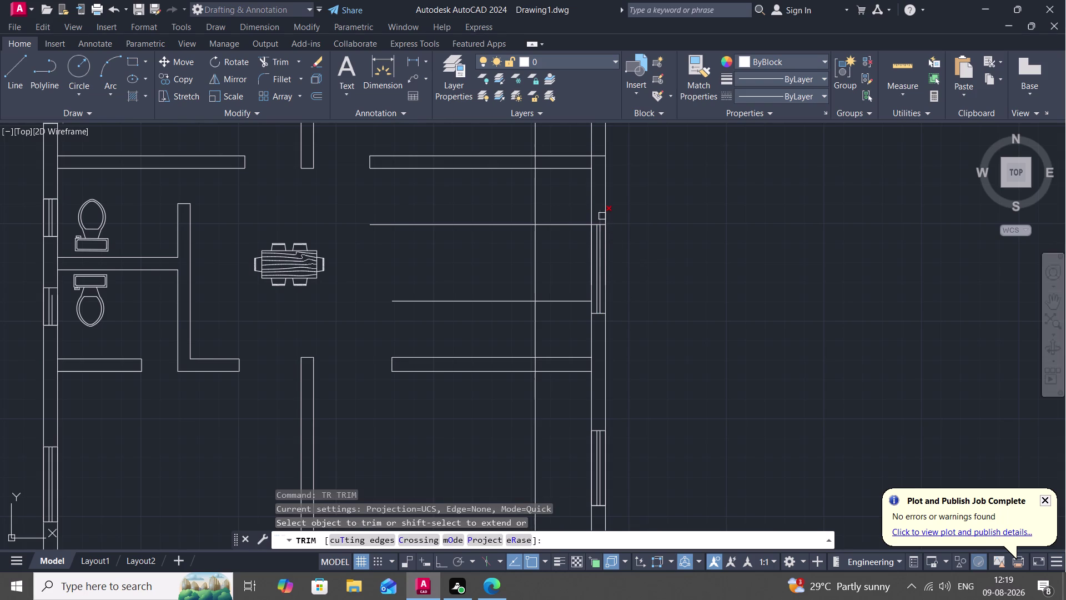
click(602, 216)
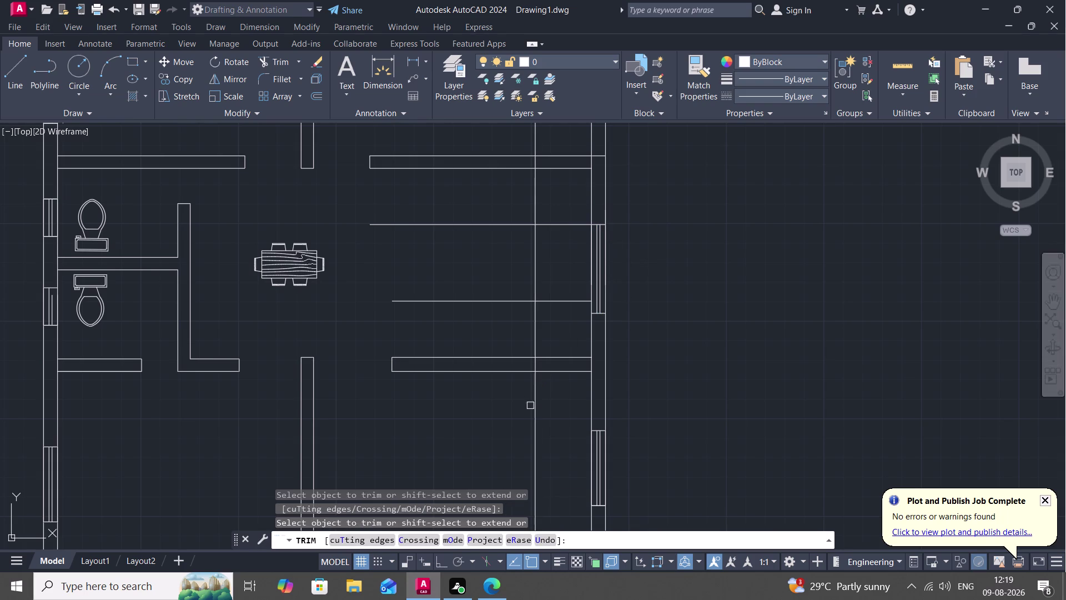
click(538, 408)
click(537, 365)
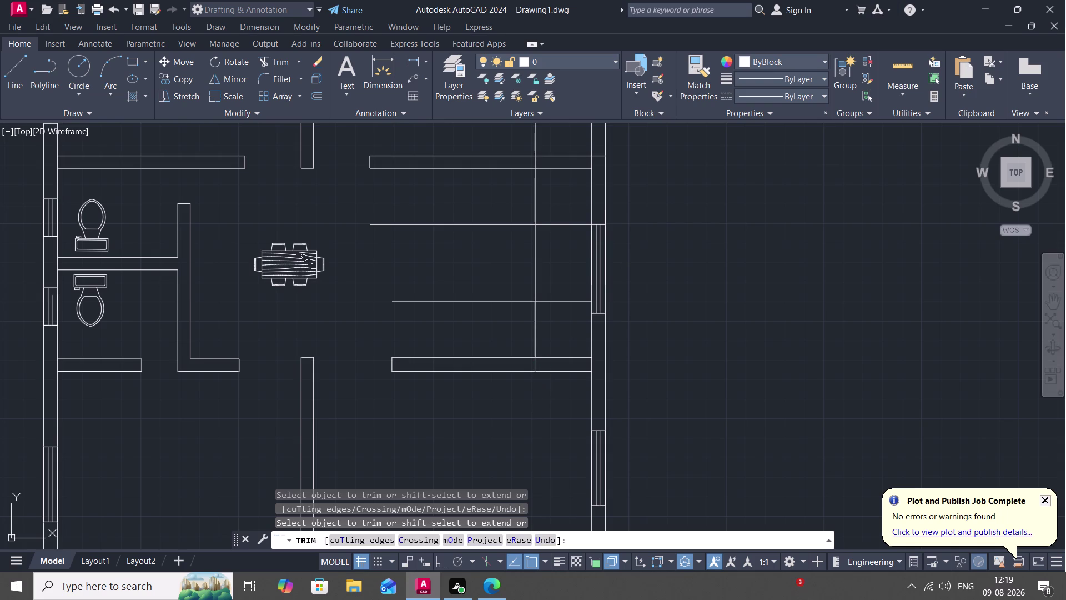
Trim two more line pieces near the stairs, then cancel the trim.
scroll(down, 3)
scroll(down, 3)
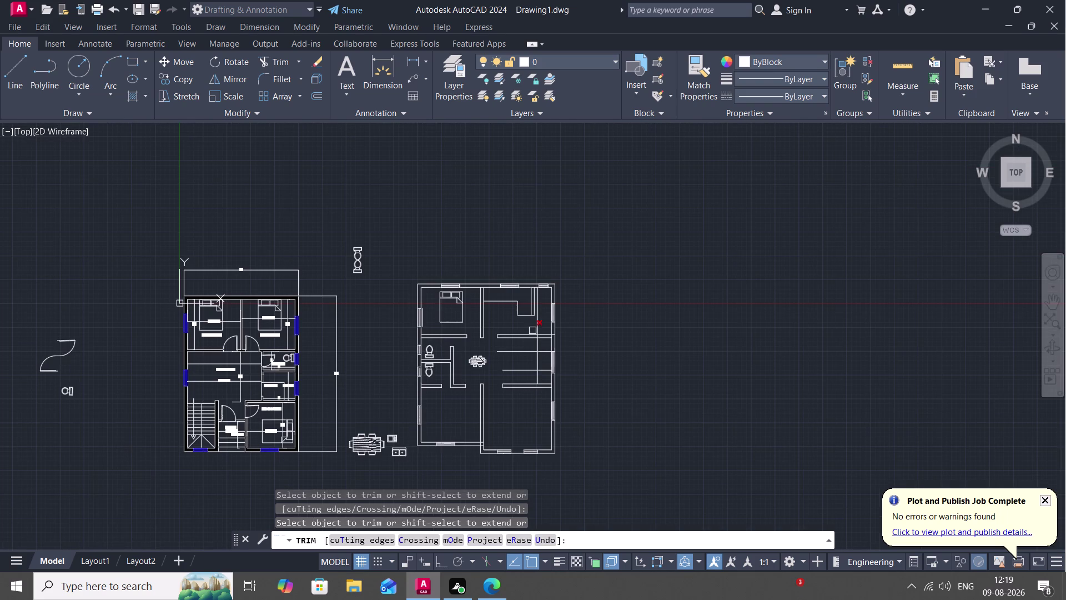
scroll(up, 3)
click(535, 321)
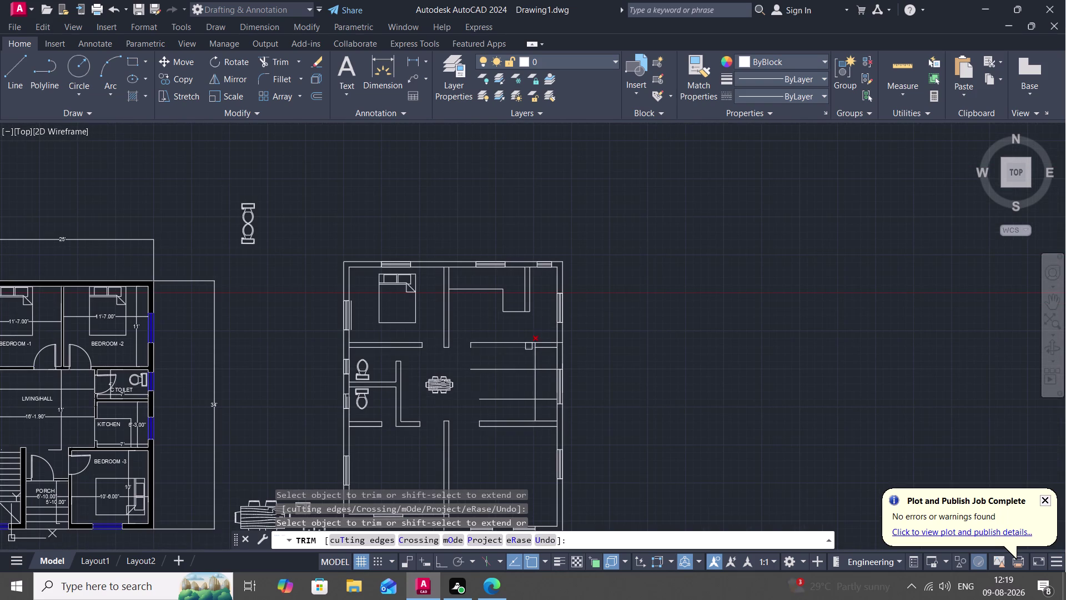
scroll(up, 3)
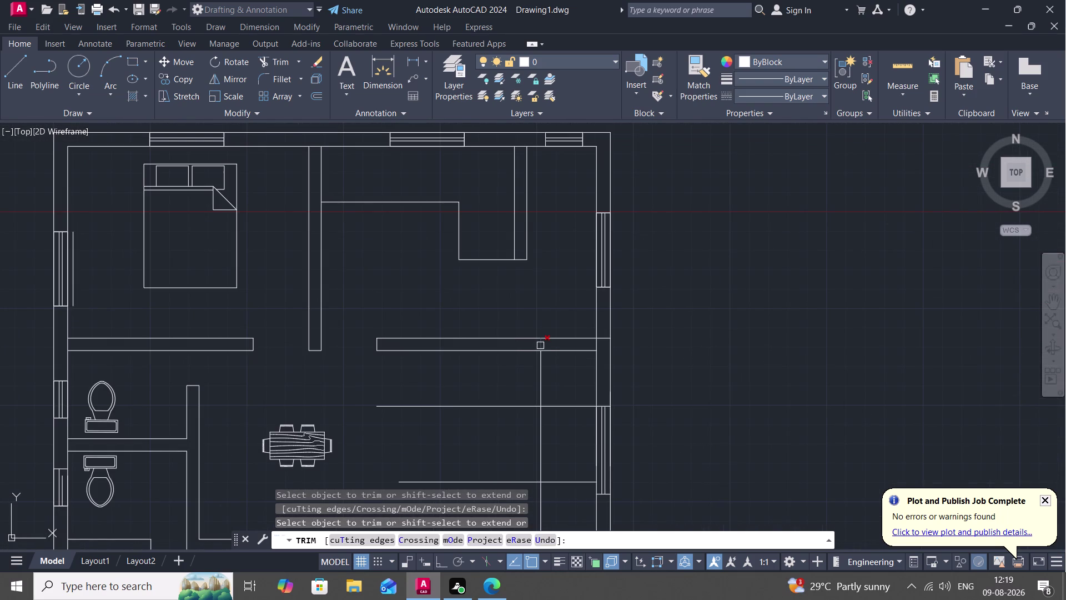
click(540, 345)
key(Escape)
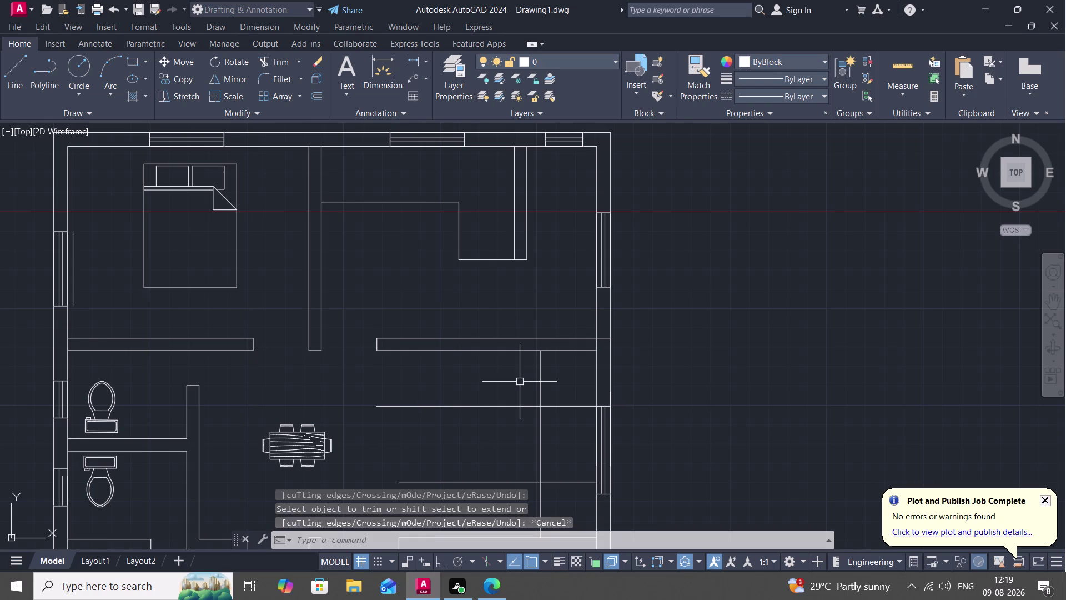
Offset a horizontal line 9" downward as the first stair tread.
text(O)
key(space)
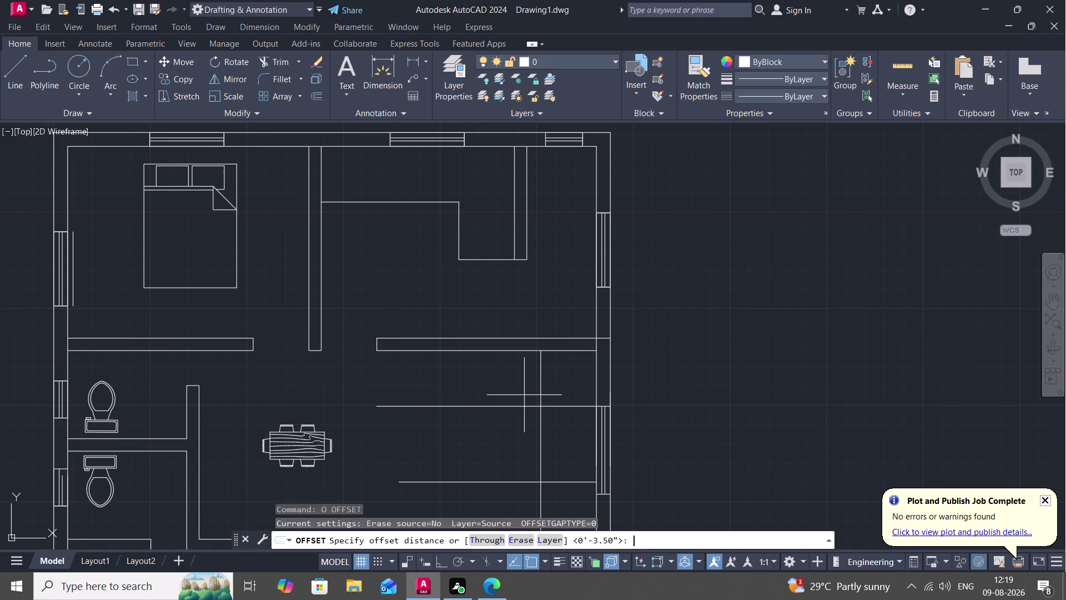
text(9")
key(space)
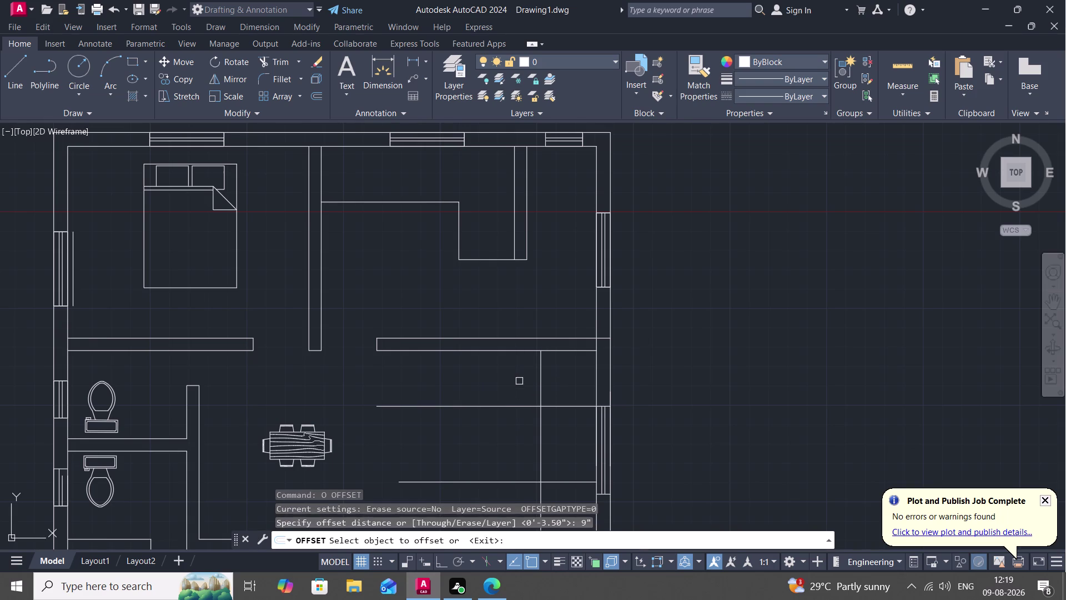
click(575, 406)
click(572, 418)
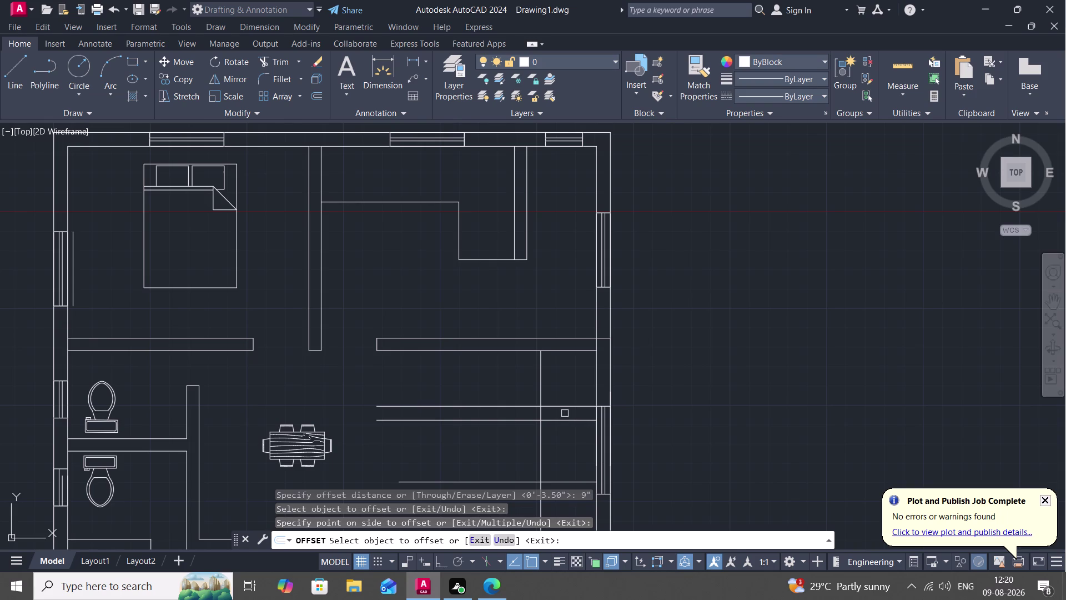
Trim the excess end off the new tread line.
text(TR)
key(Escape)
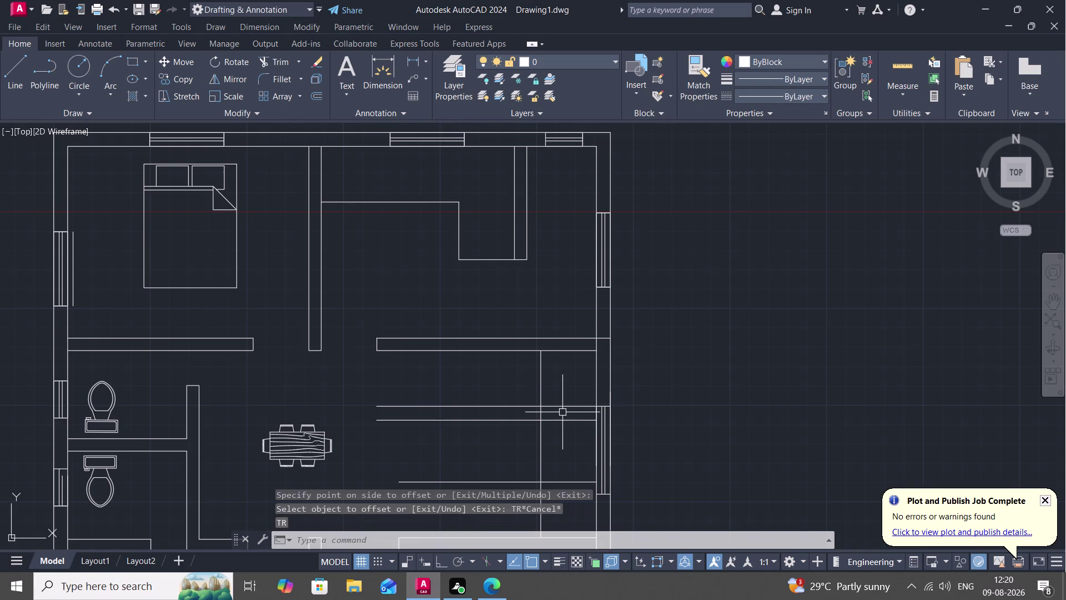
text(TR)
key(space)
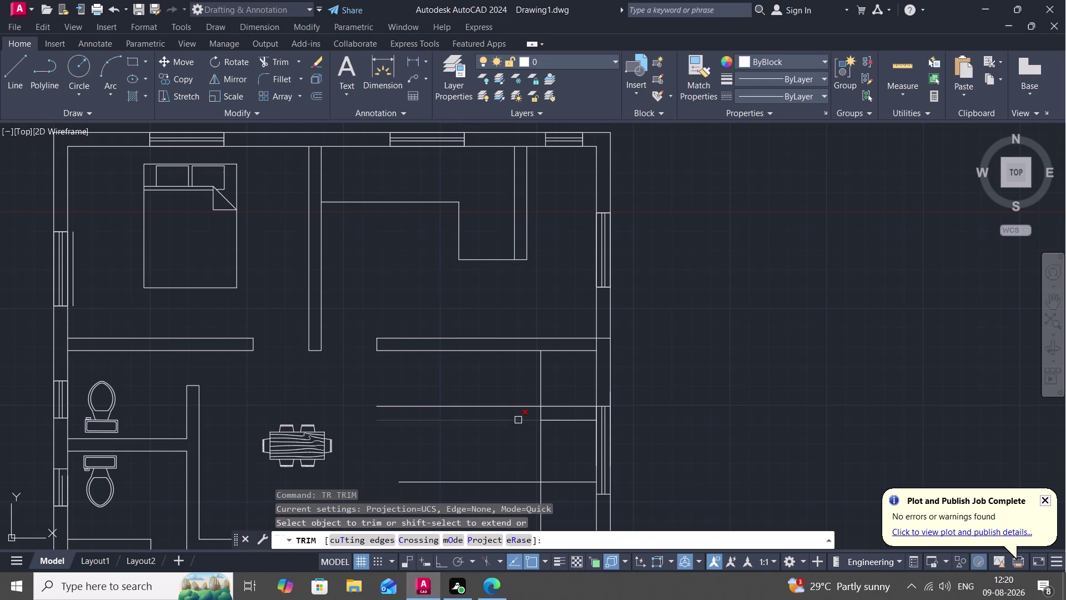
click(519, 418)
key(Escape)
key(o)
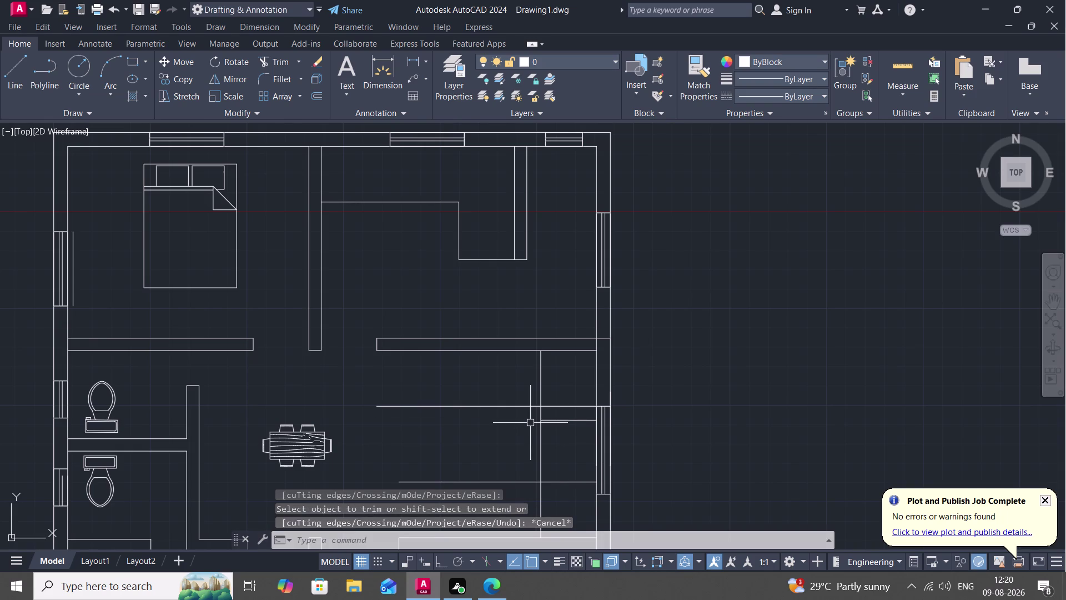
Add four more treads below it at the same 9" spacing.
key(space)
key(space)
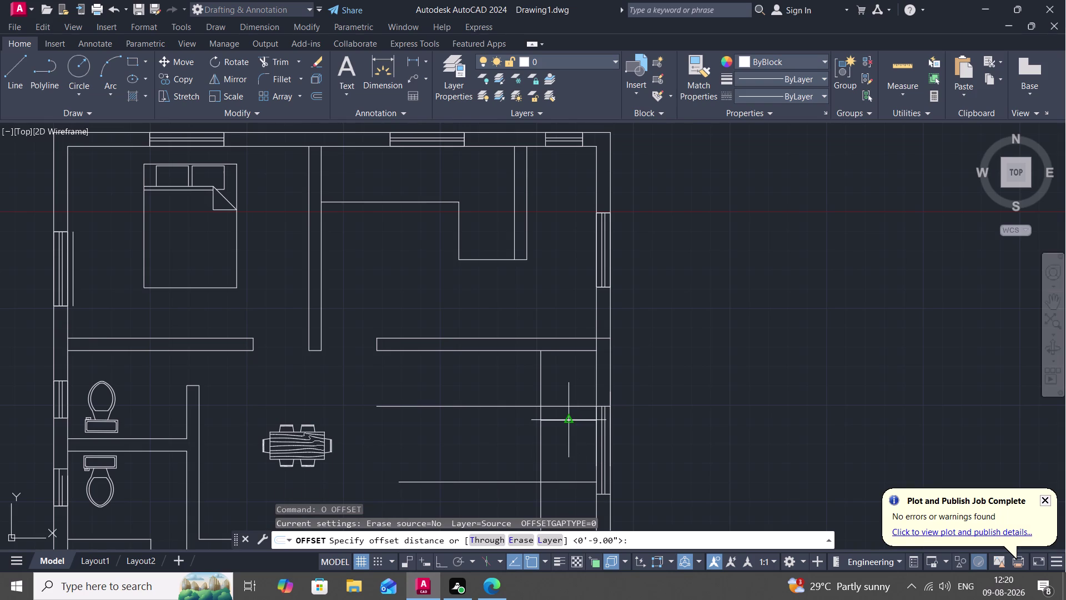
click(572, 419)
click(570, 442)
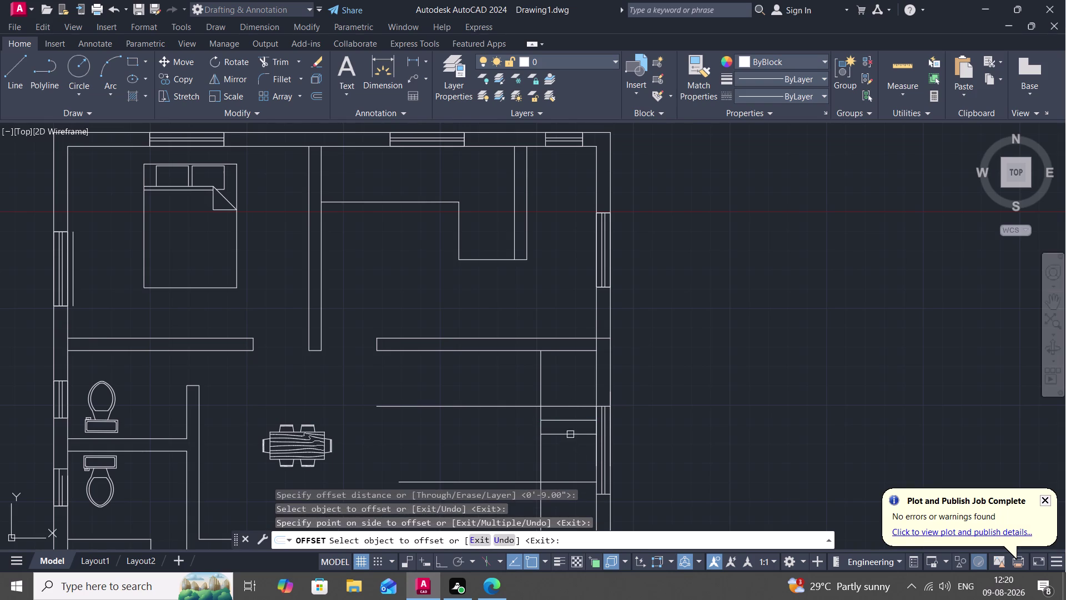
click(571, 433)
click(574, 446)
click(574, 446)
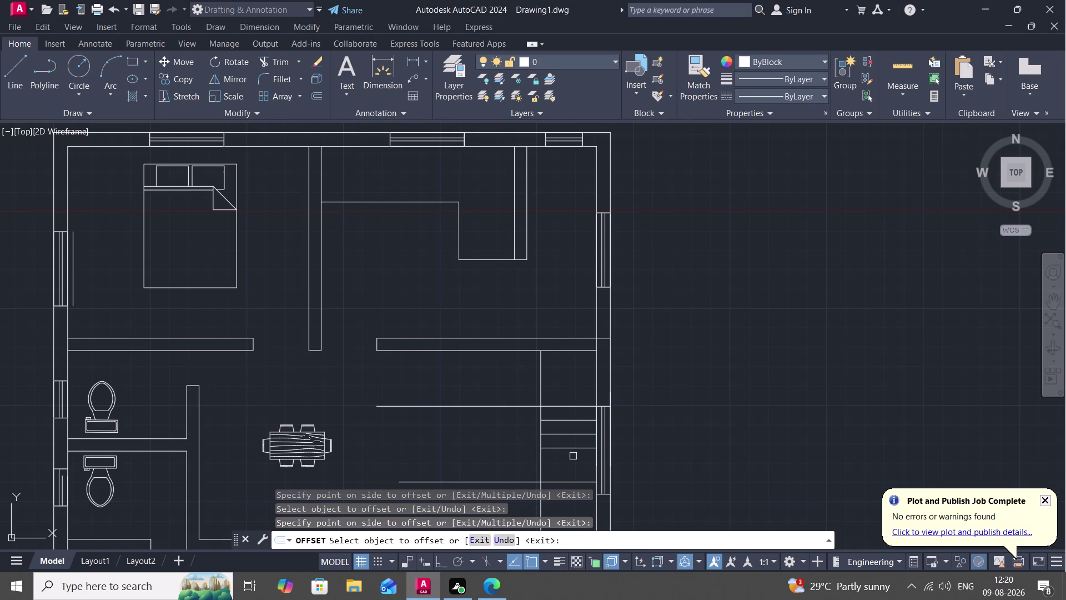
click(573, 447)
click(576, 464)
click(574, 462)
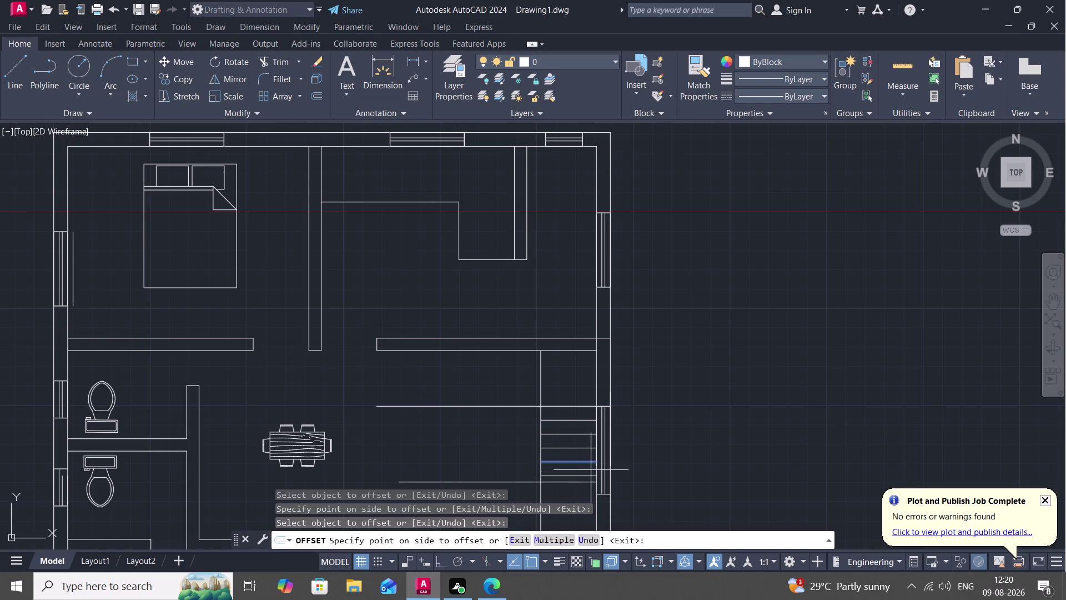
key(Escape)
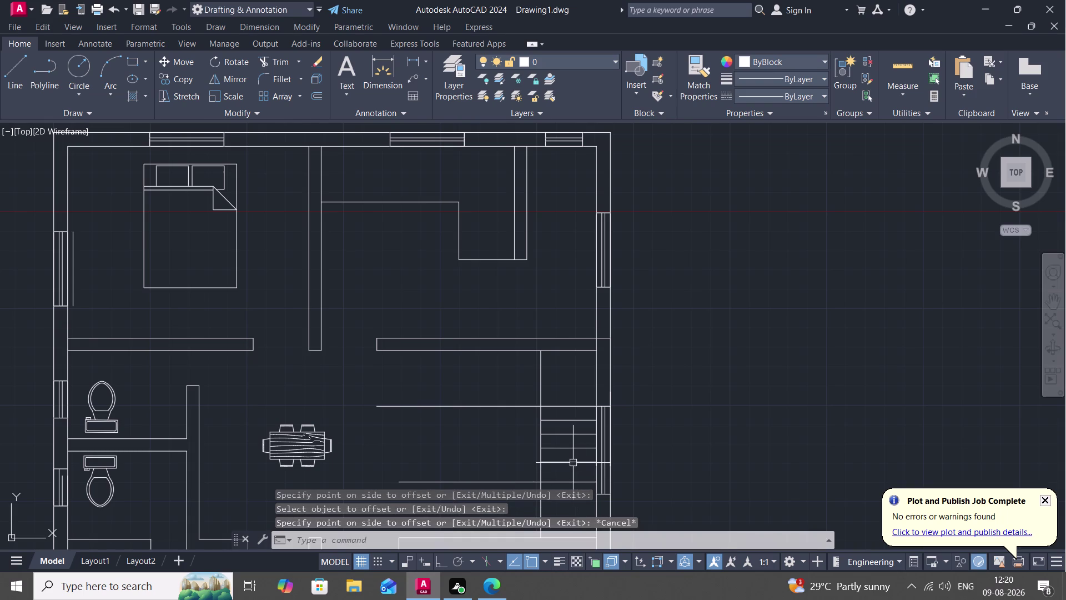
Delete the four 9"-spaced tread lines.
click(573, 463)
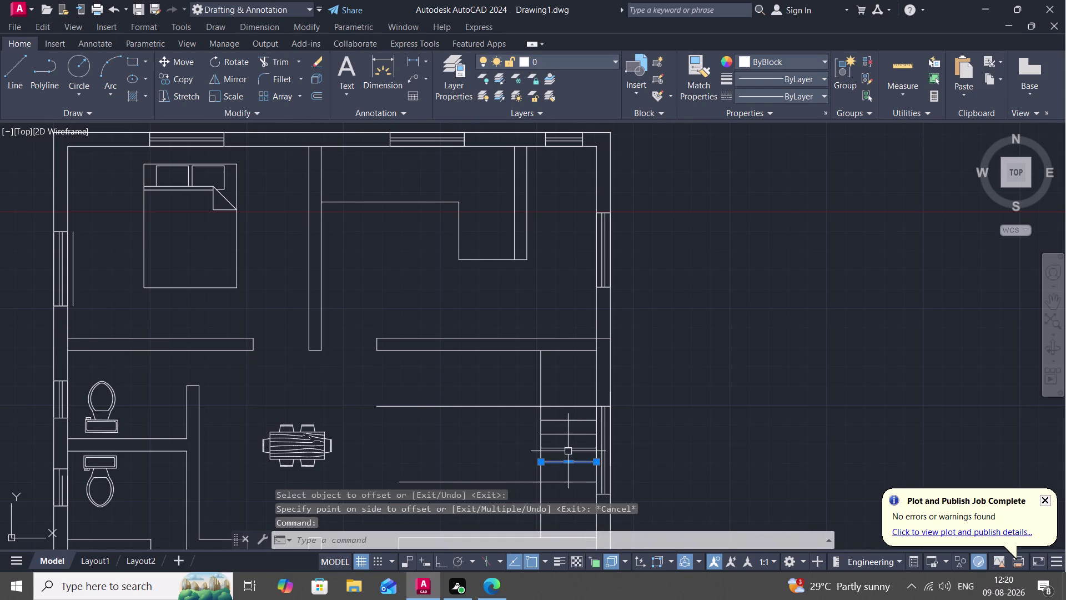
click(568, 451)
click(568, 436)
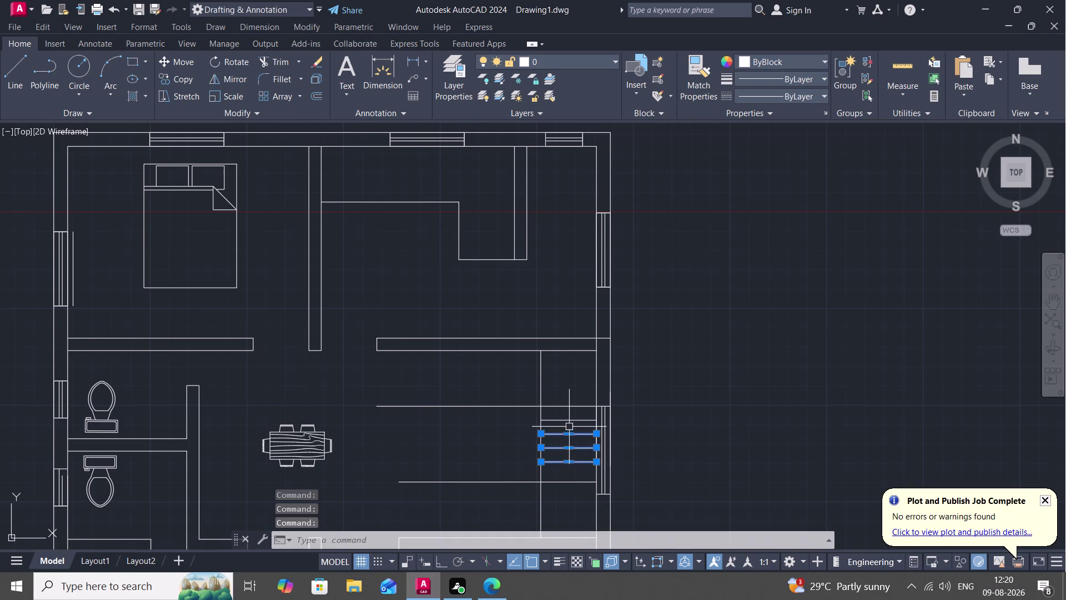
click(571, 421)
key(Delete)
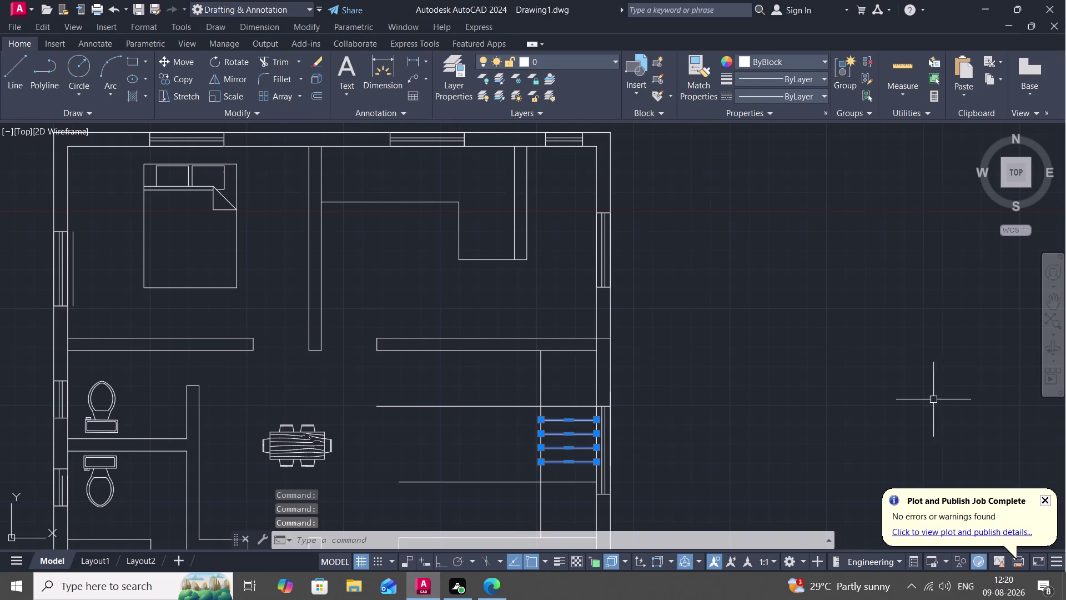
key(Delete)
Offset the room's bottom line upward at 8" for the first two treads.
text(O)
key(space)
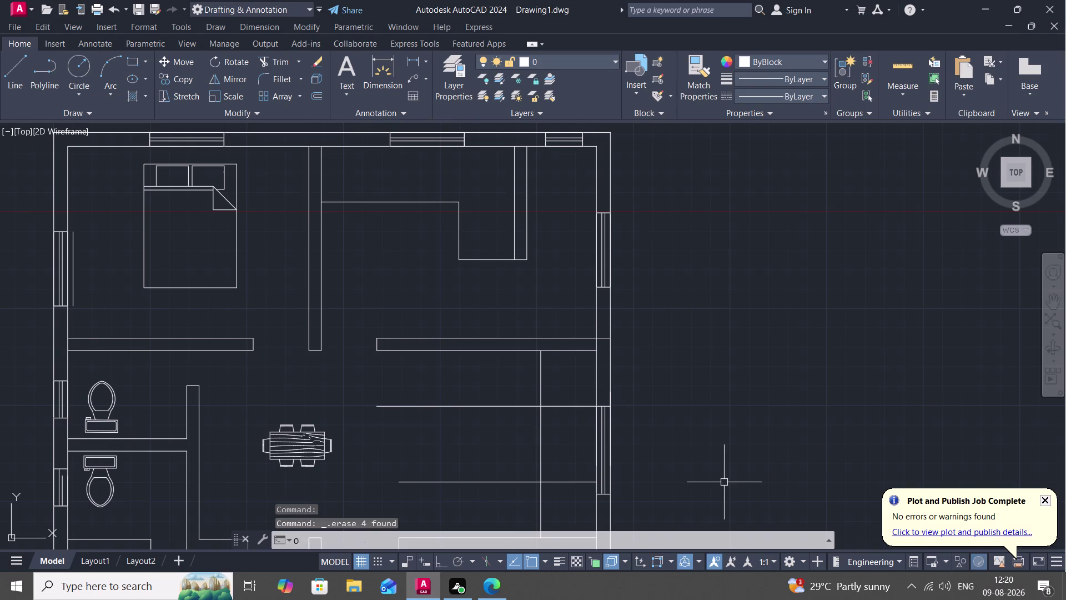
text(8")
key(space)
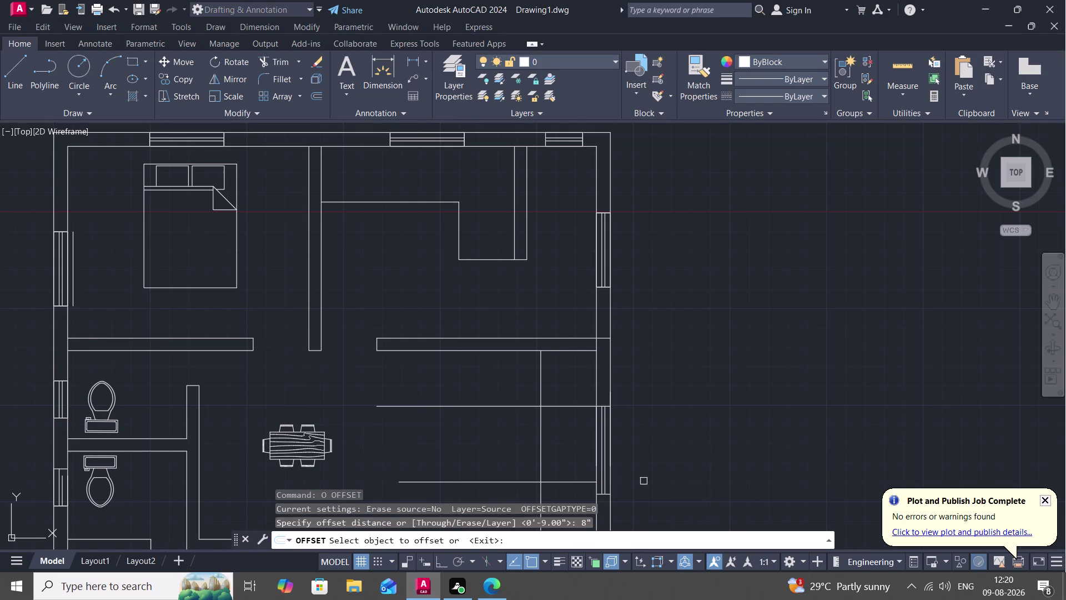
click(587, 481)
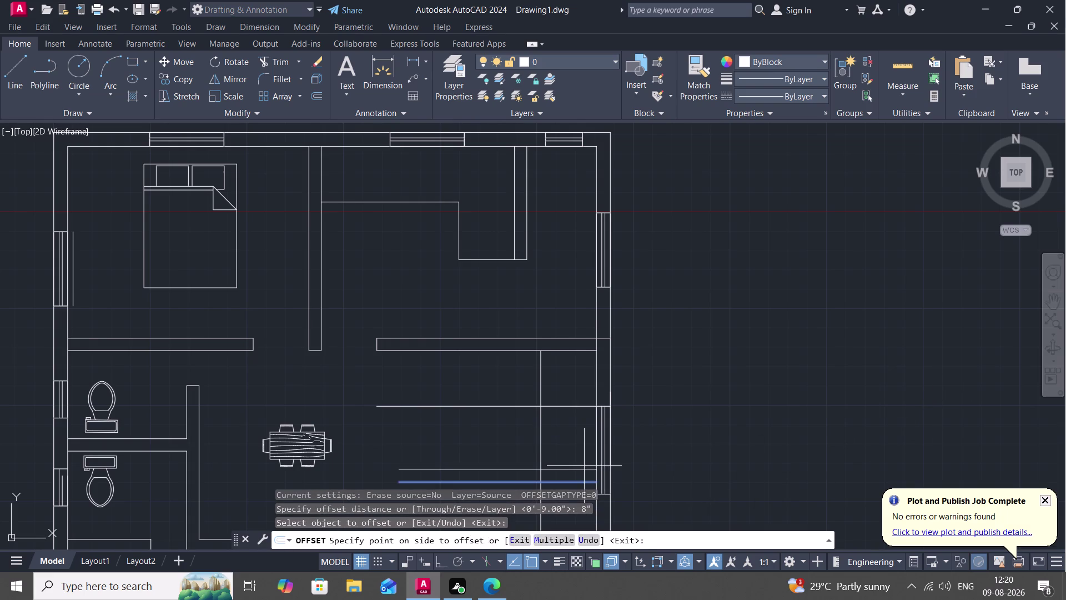
click(584, 465)
click(580, 471)
click(580, 465)
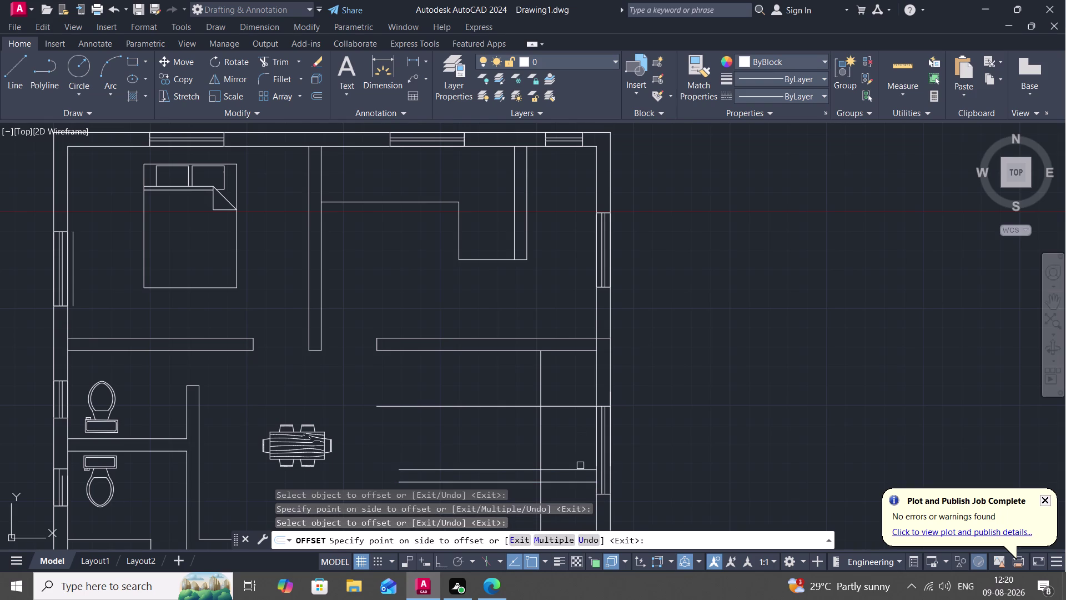
Stack four more 8" treads upward, ending with the top tread.
click(580, 469)
click(581, 447)
click(580, 454)
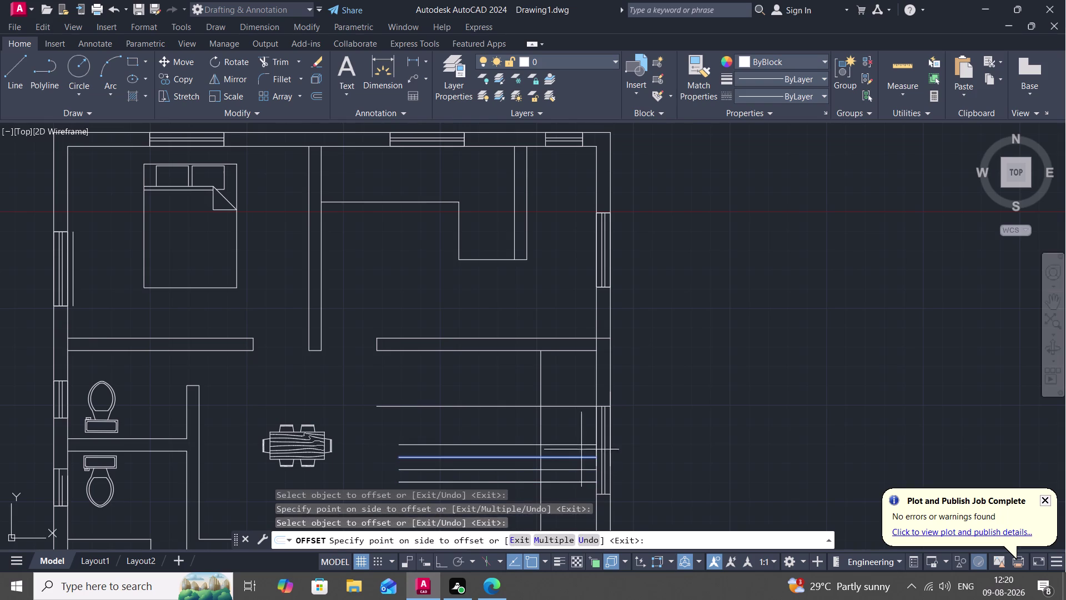
click(581, 439)
click(579, 443)
click(582, 429)
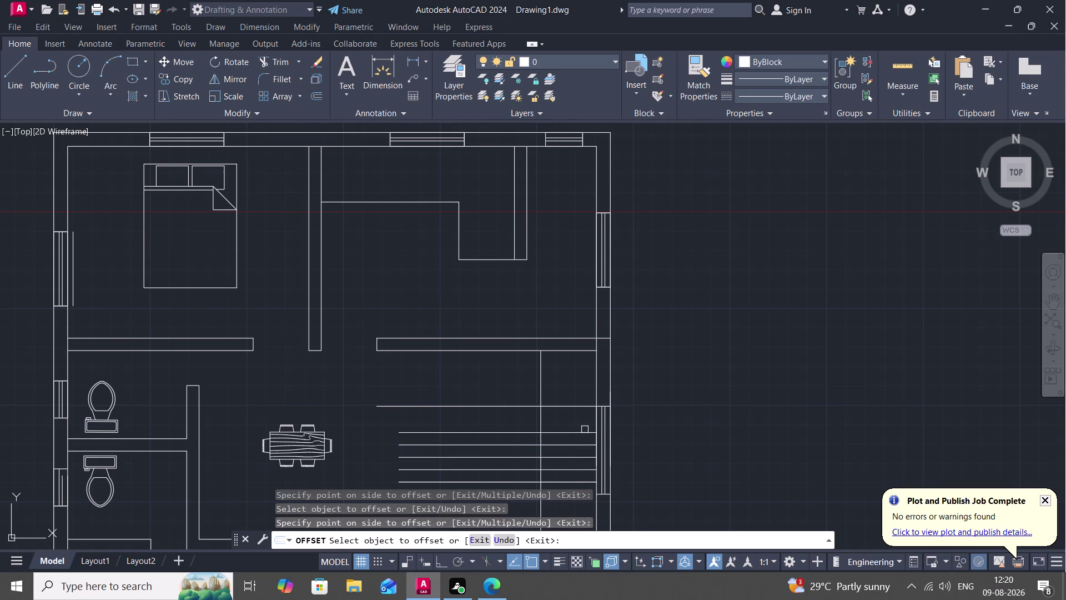
click(586, 433)
click(584, 422)
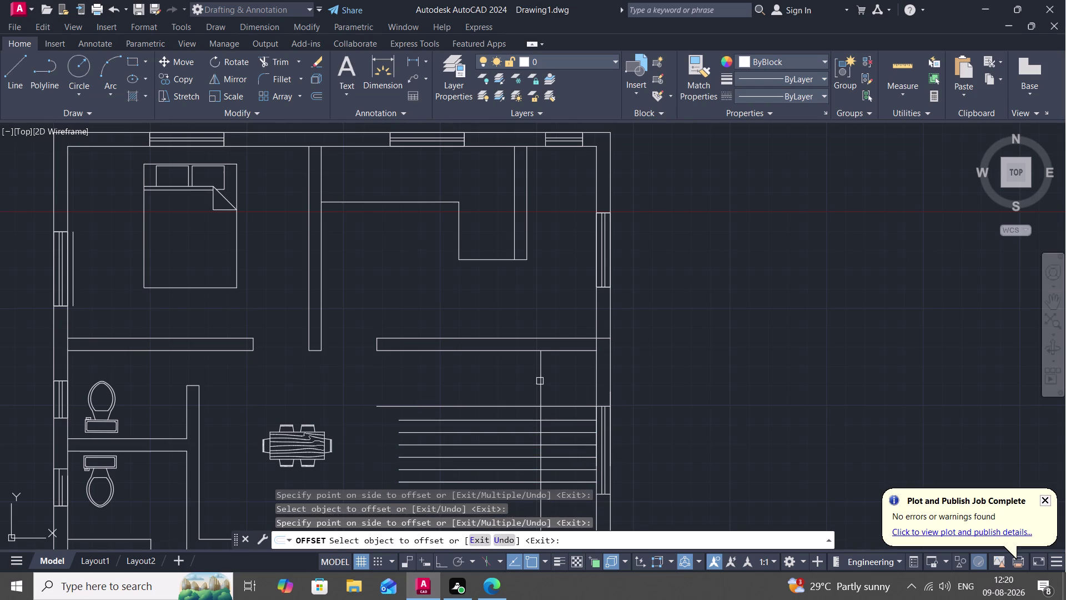
Offset the vertical stair edge five times to the left.
click(542, 379)
click(523, 381)
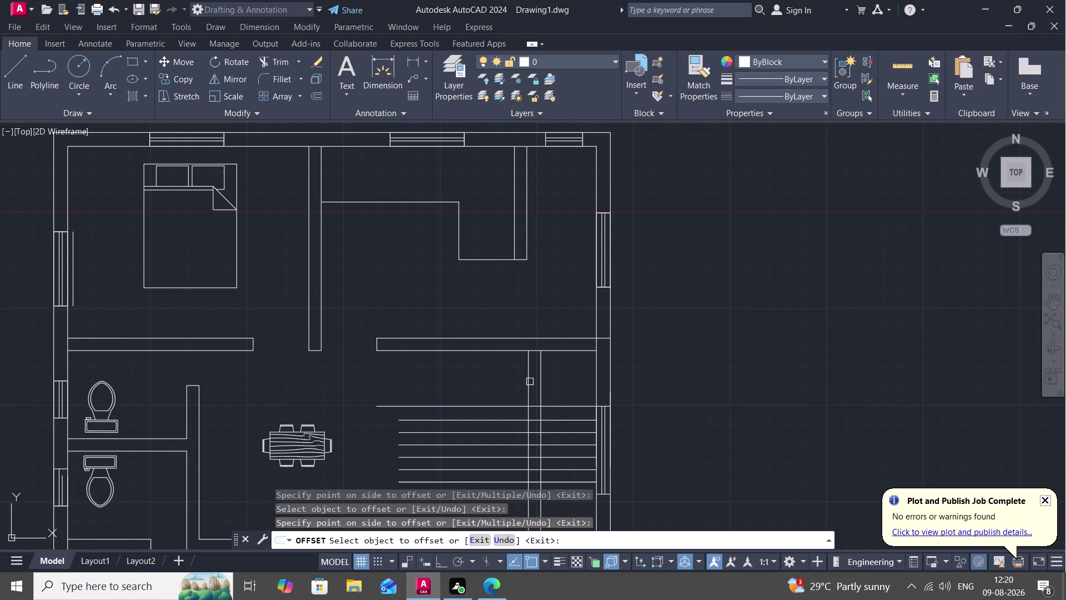
click(530, 381)
click(510, 380)
click(515, 379)
click(502, 380)
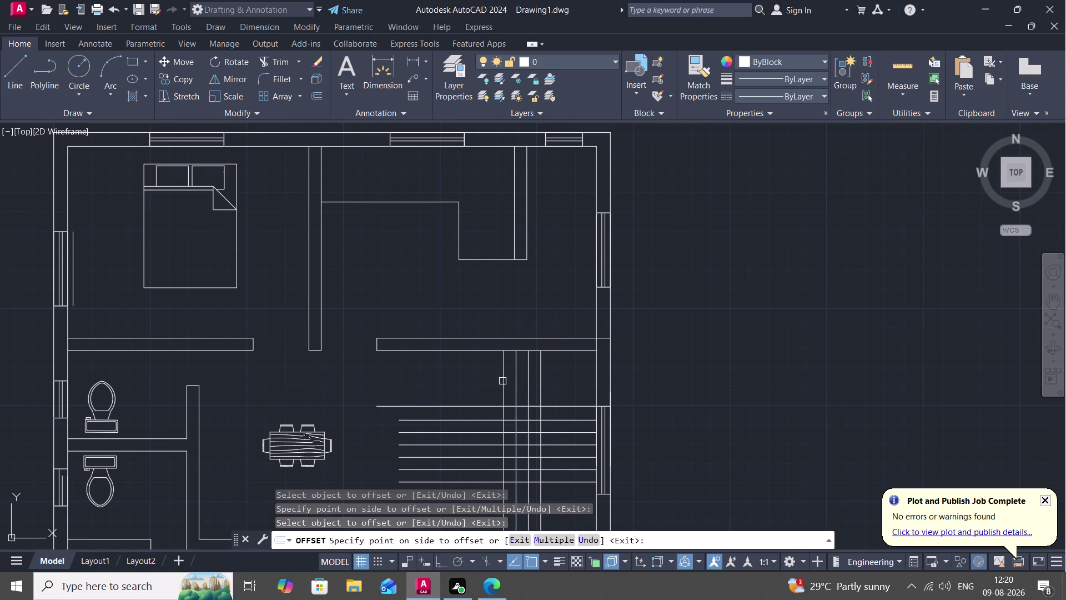
click(502, 381)
click(492, 373)
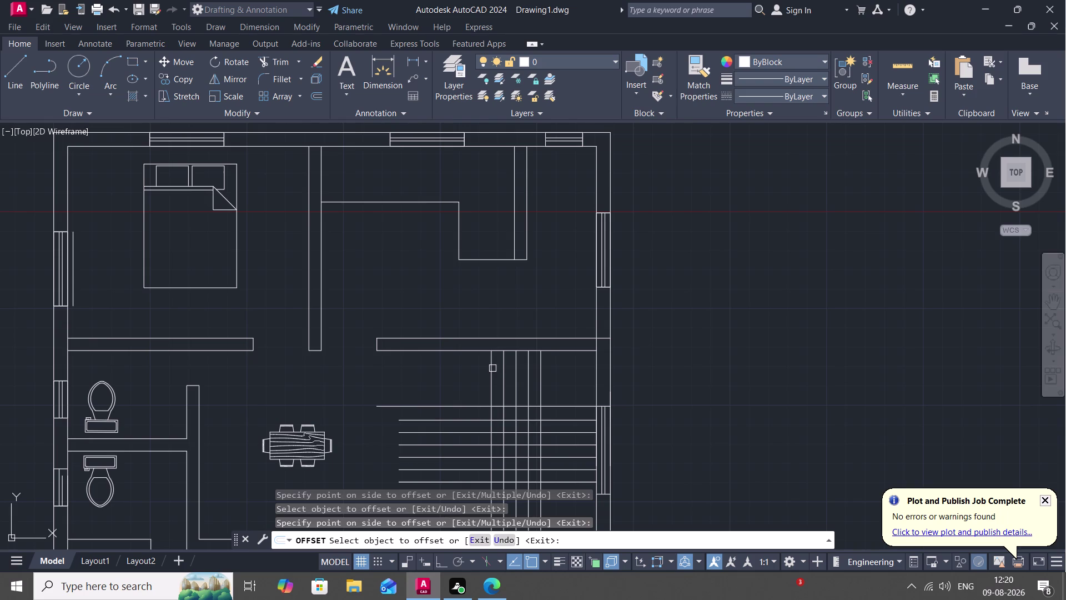
click(492, 368)
click(455, 378)
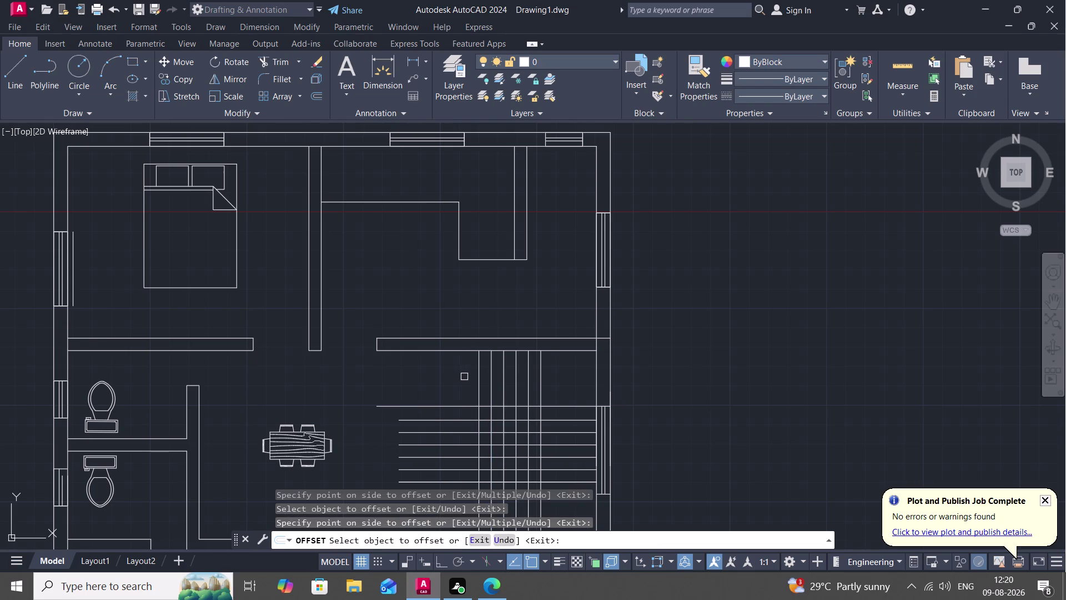
scroll(down, 3)
middle_drag(478, 369, 497, 344)
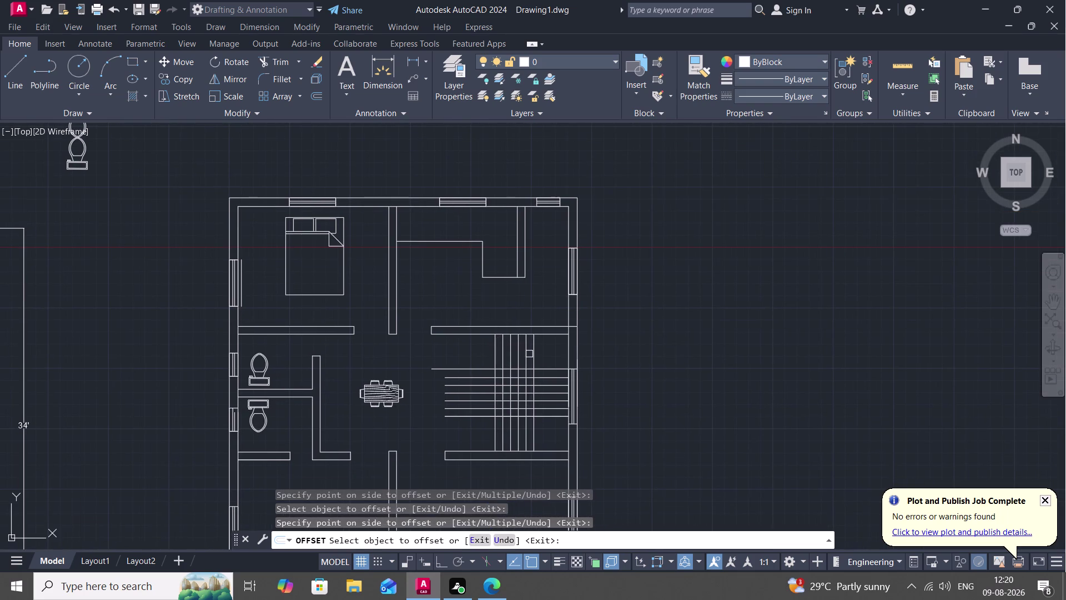
With TRIM, remove four stray line pieces left of the stairs.
key(Escape)
text(T)
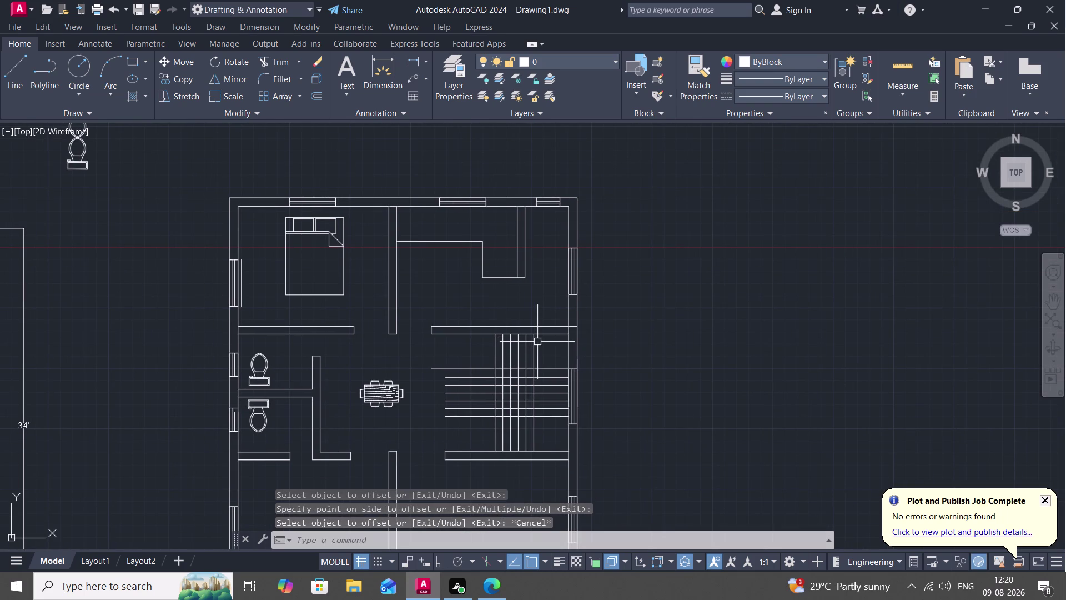
text(R)
key(space)
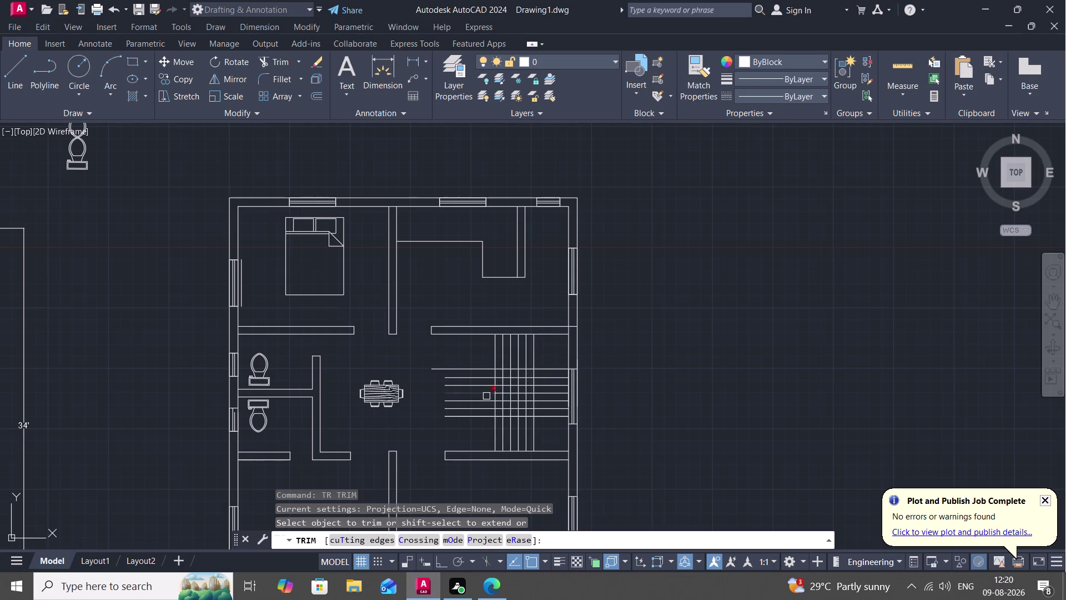
click(466, 408)
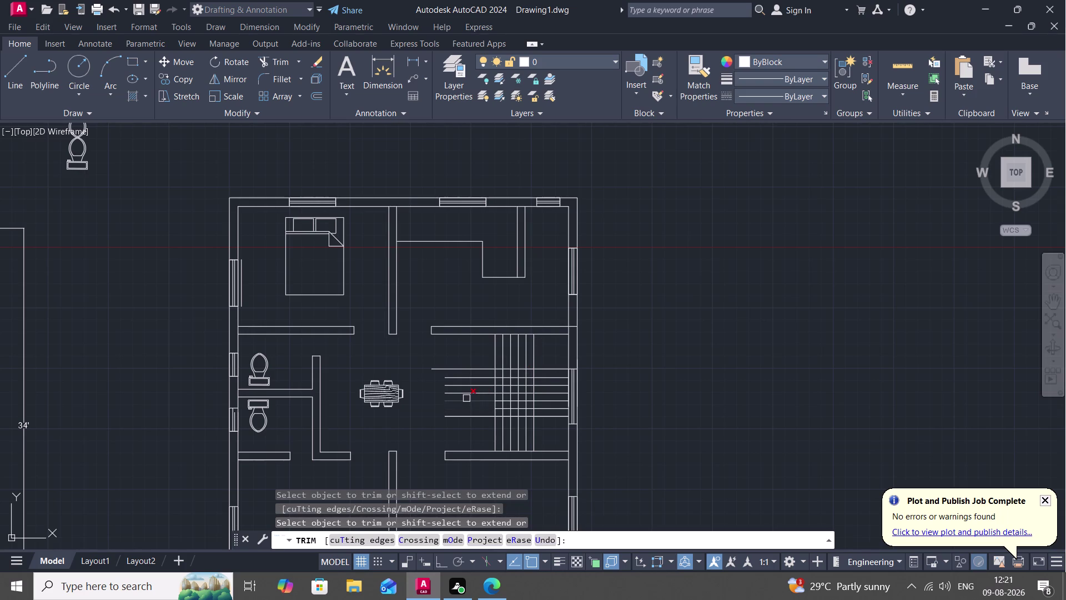
click(467, 398)
click(475, 390)
click(478, 379)
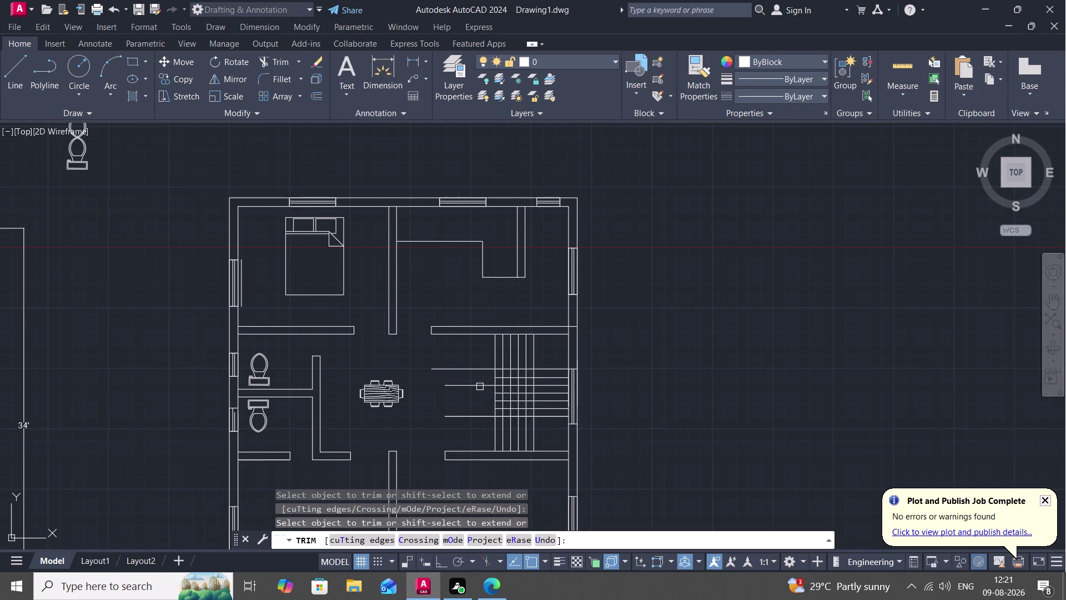
Fence-trim across the treads and remove the remaining stubs near the stair centre.
click(480, 387)
drag(484, 382, 517, 396)
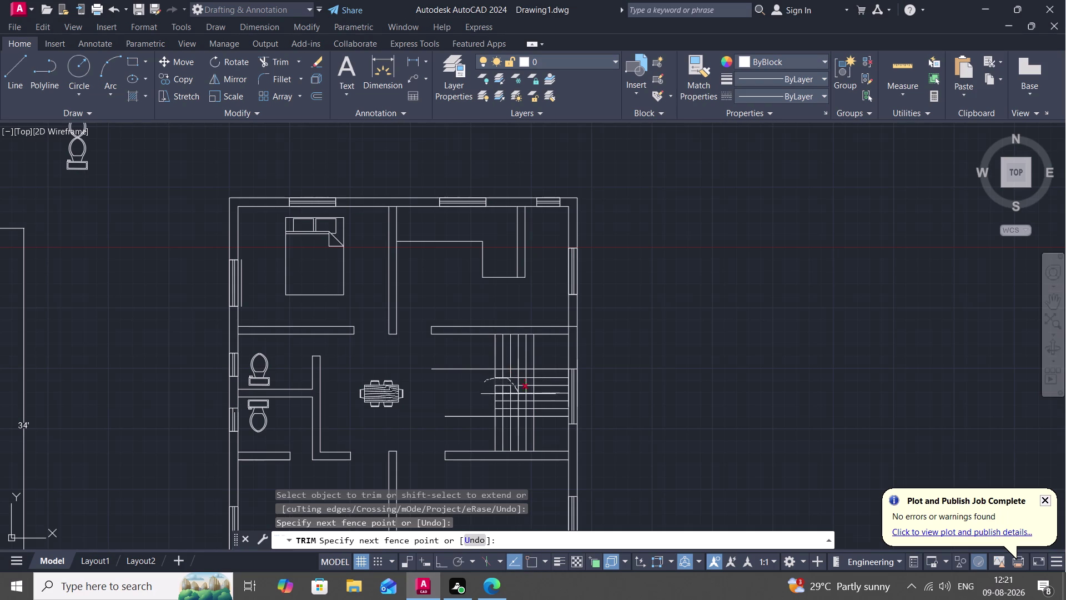
drag(518, 395, 496, 401)
click(498, 388)
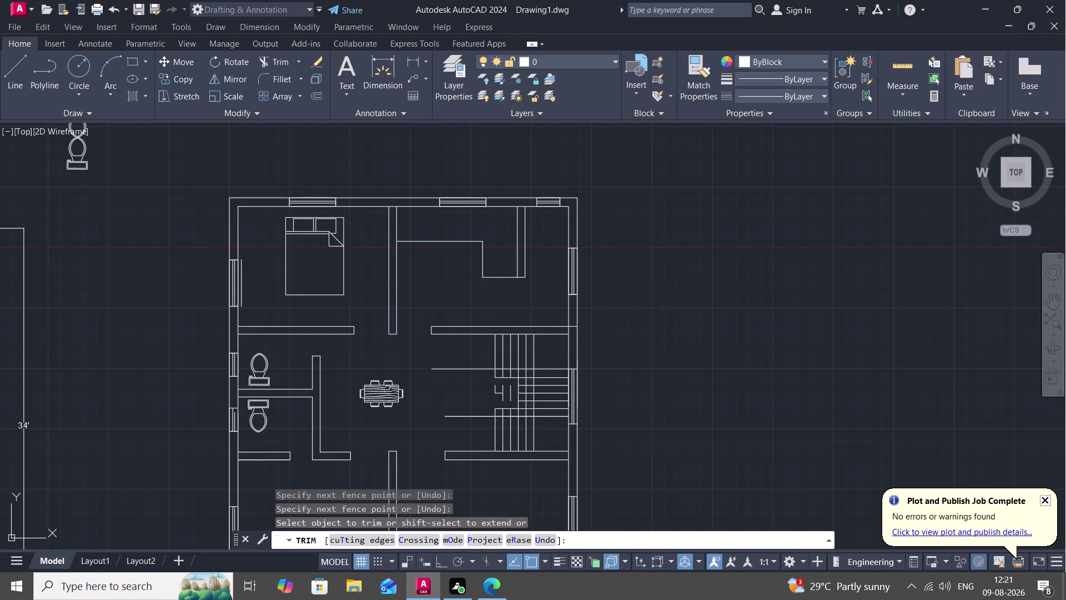
click(493, 396)
click(500, 394)
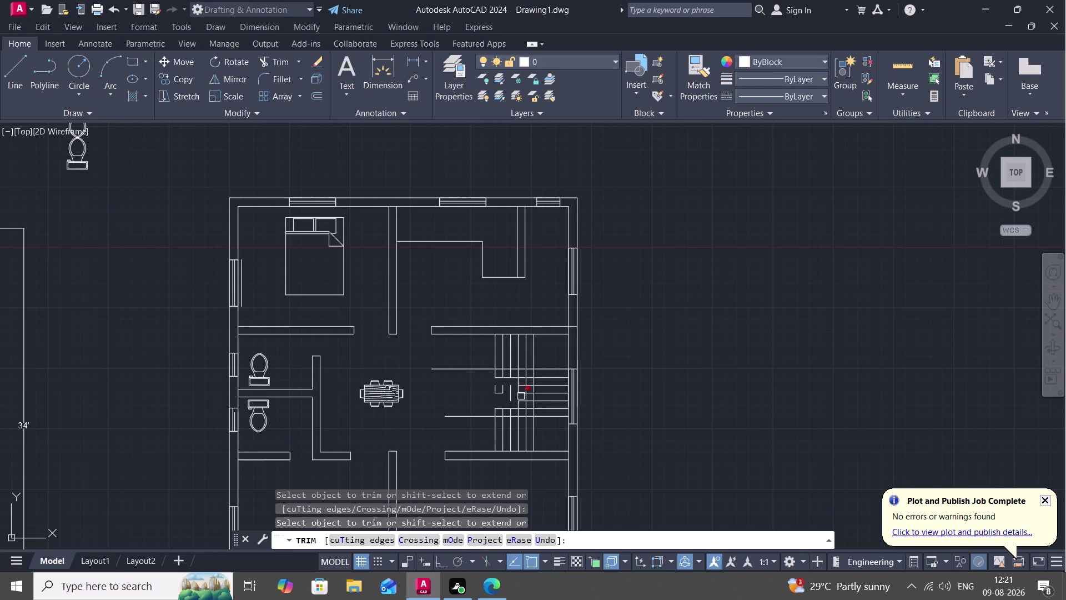
click(524, 398)
drag(527, 382, 524, 408)
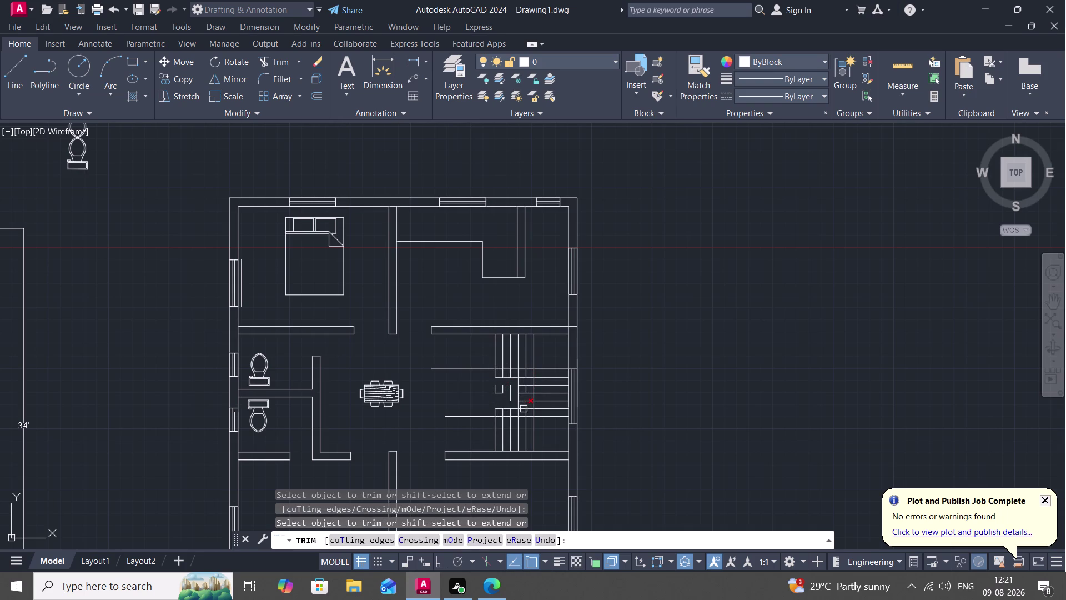
drag(524, 408, 519, 410)
click(515, 413)
Fence-trim the line stubs around the stair landing.
scroll(up, 3)
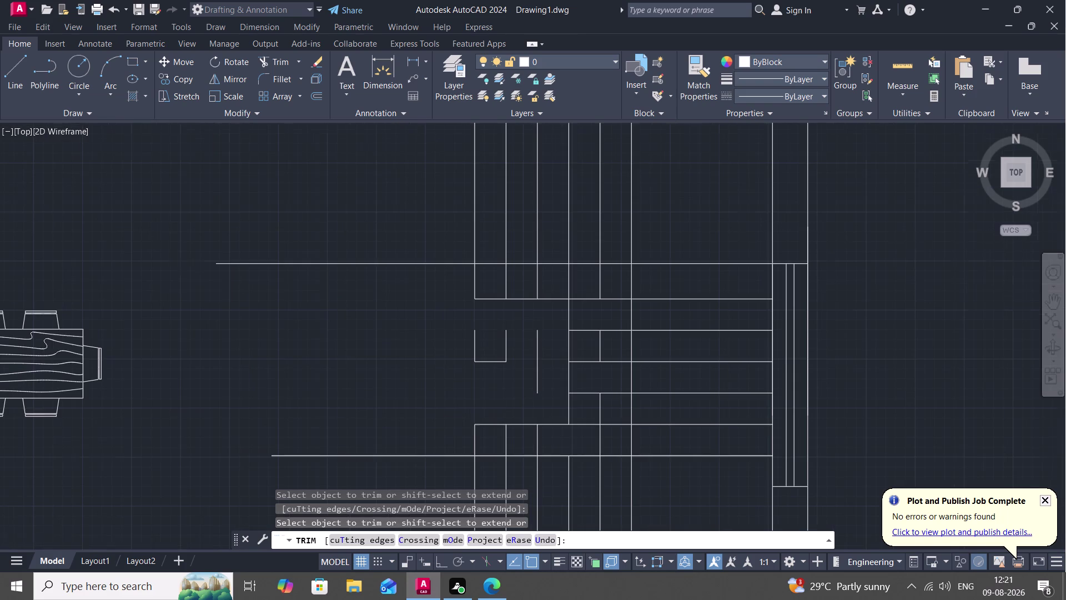
drag(456, 427, 602, 429)
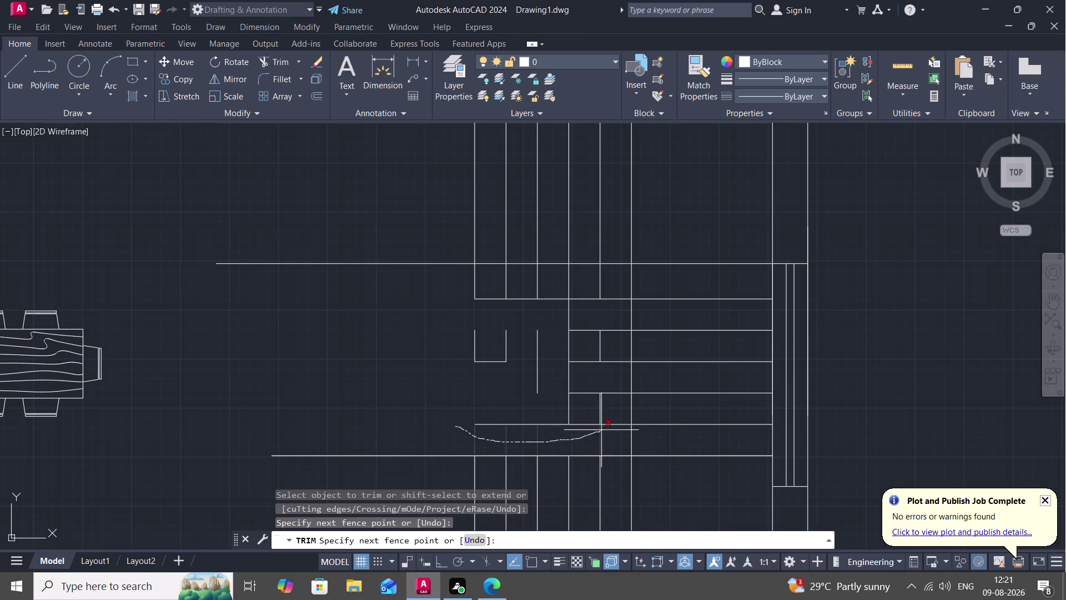
drag(602, 429, 572, 324)
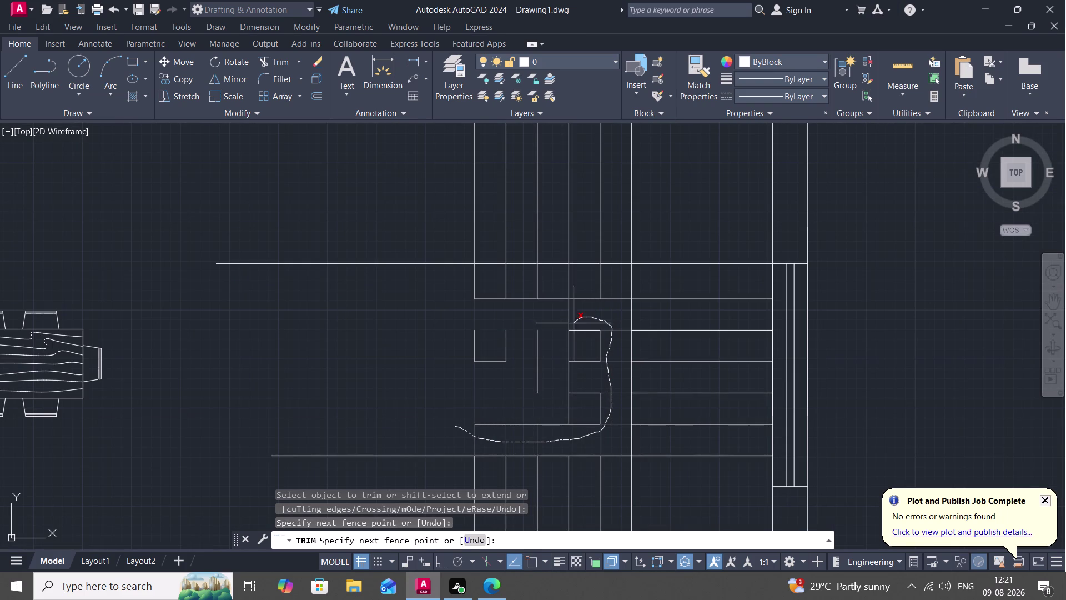
drag(572, 324, 592, 433)
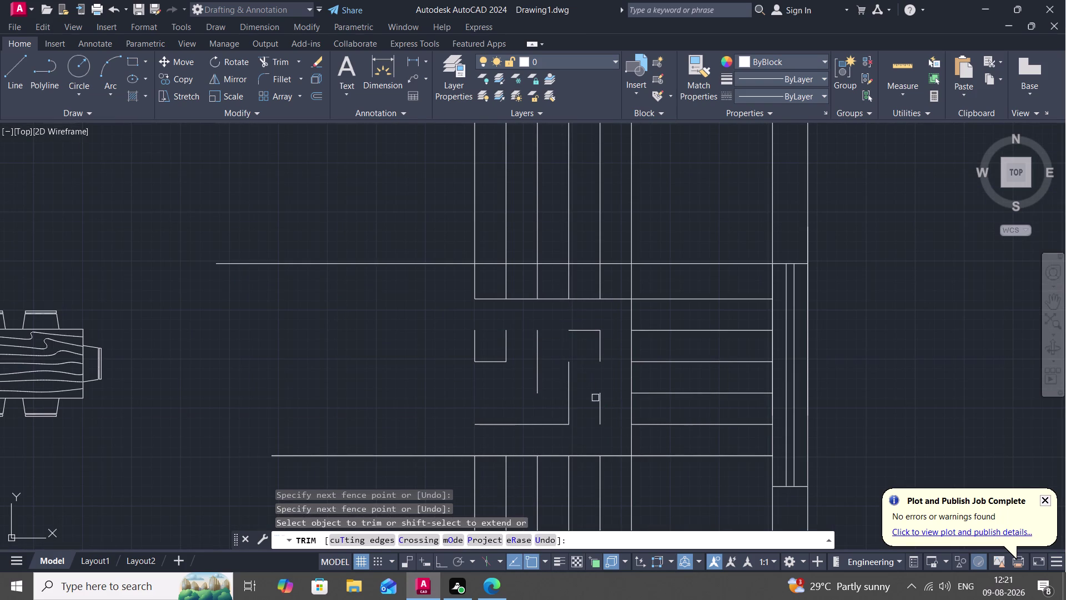
drag(570, 345, 558, 399)
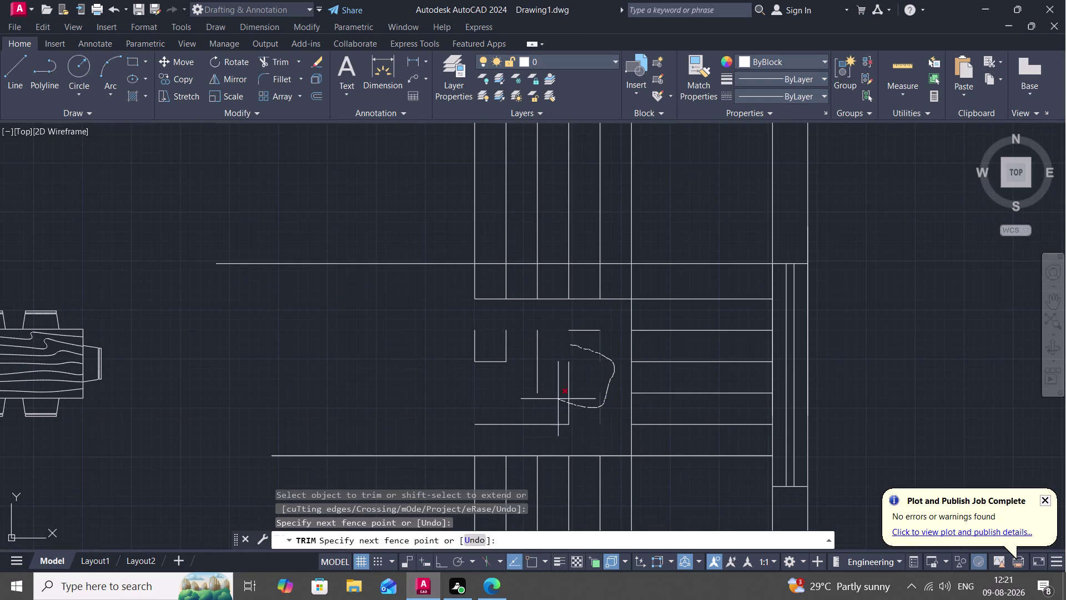
drag(558, 399, 493, 352)
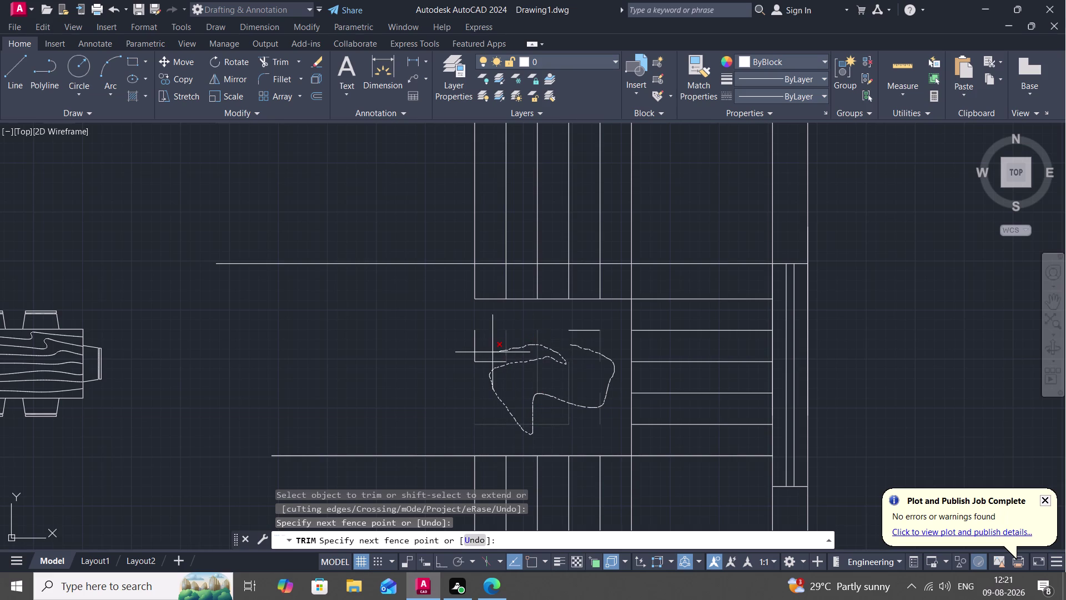
drag(493, 352, 594, 336)
drag(594, 336, 595, 349)
drag(481, 304, 472, 285)
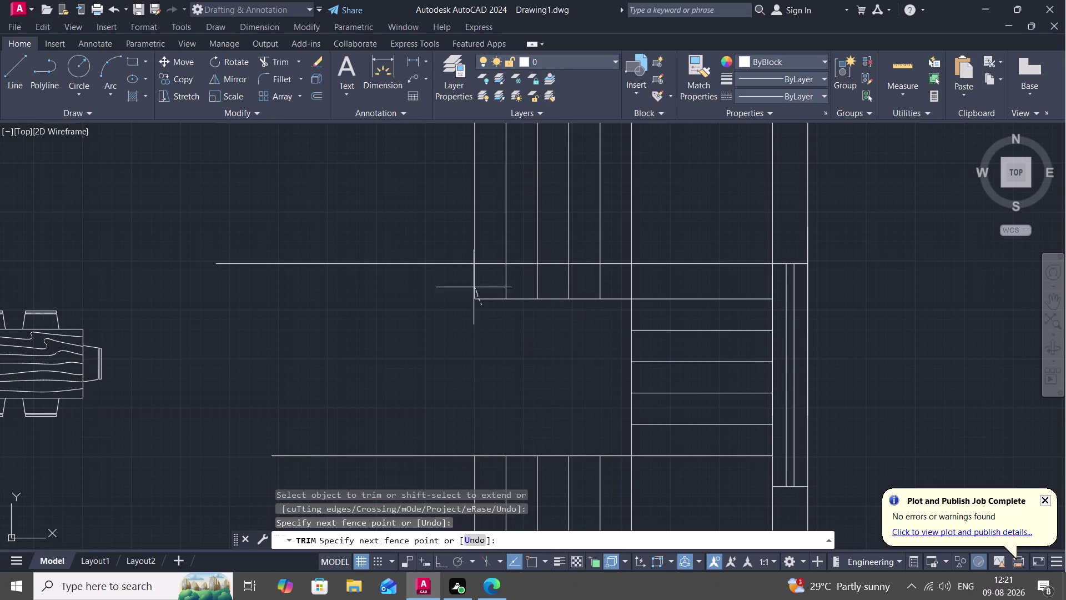
Trim the last landing stub and end the trim.
drag(471, 286, 452, 288)
drag(461, 277, 606, 282)
click(603, 286)
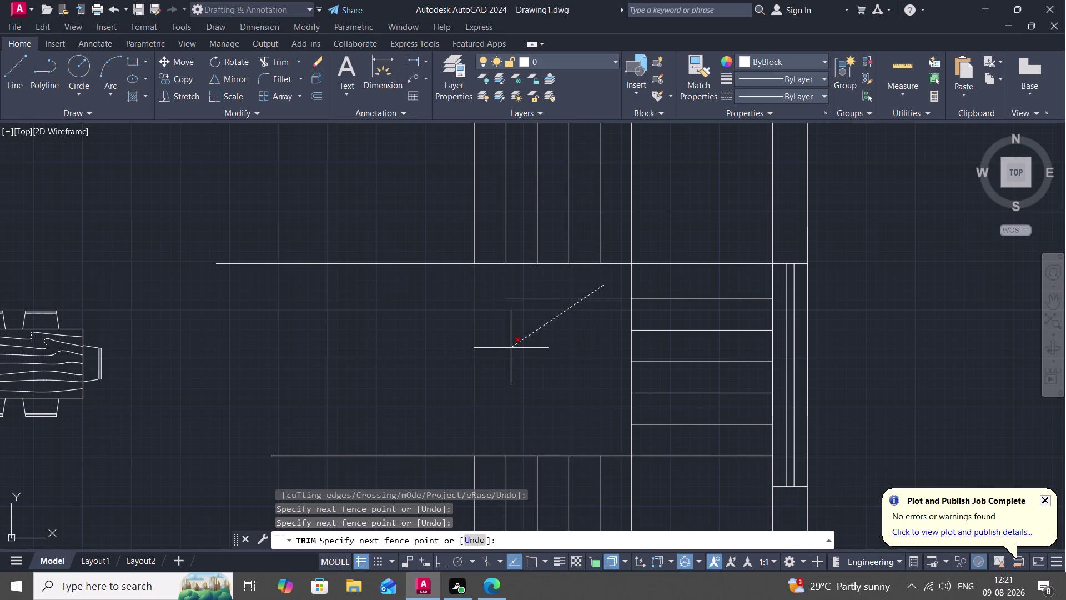
key(Escape)
scroll(down, 3)
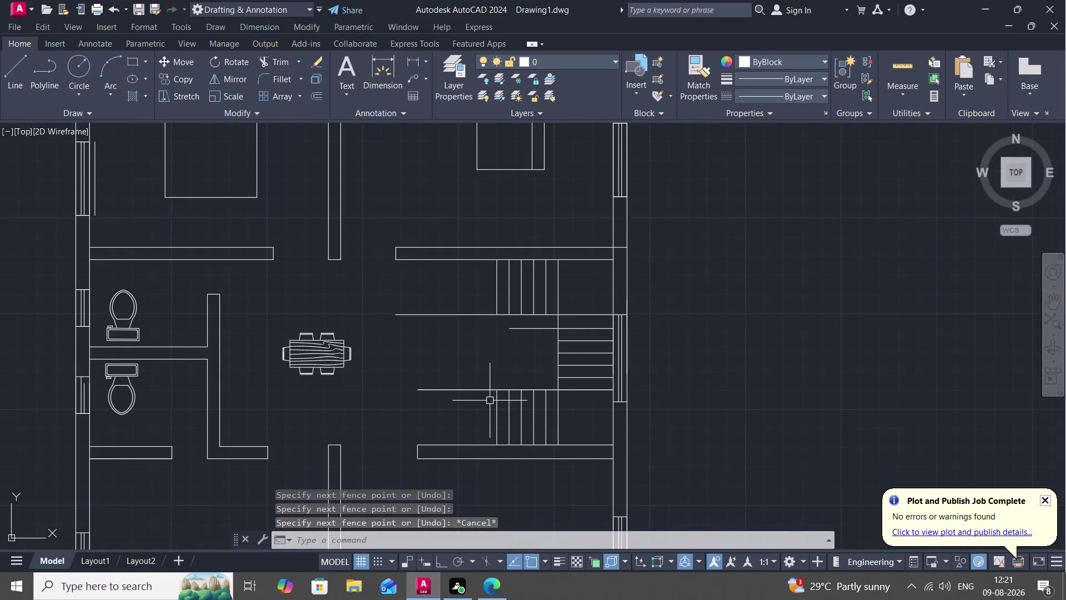
Offset the leftmost lower tread leftward several times at 8".
key(o)
key(space)
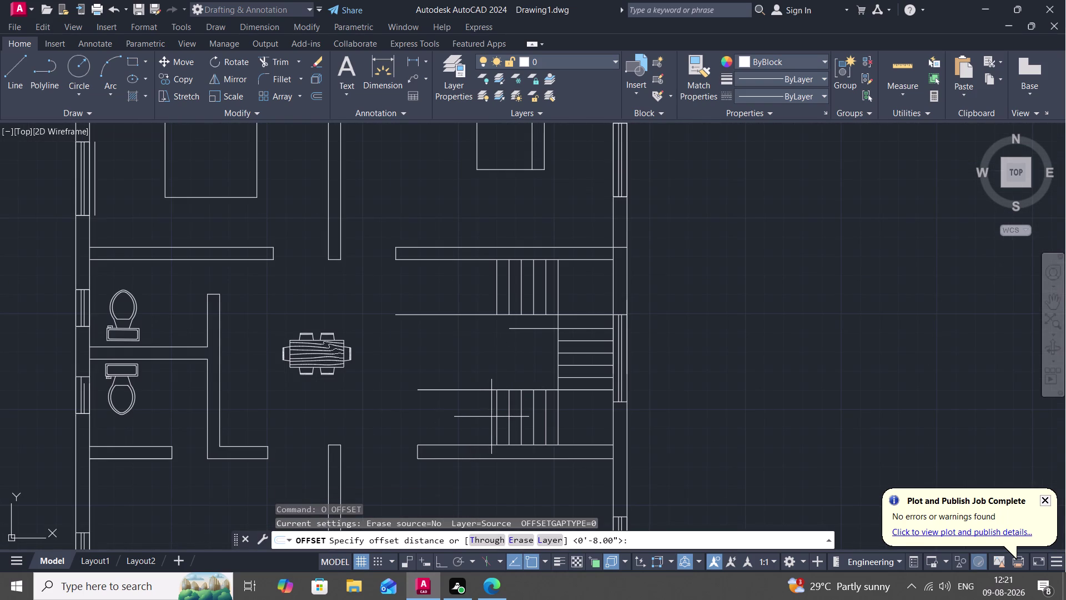
key(space)
click(496, 418)
click(479, 419)
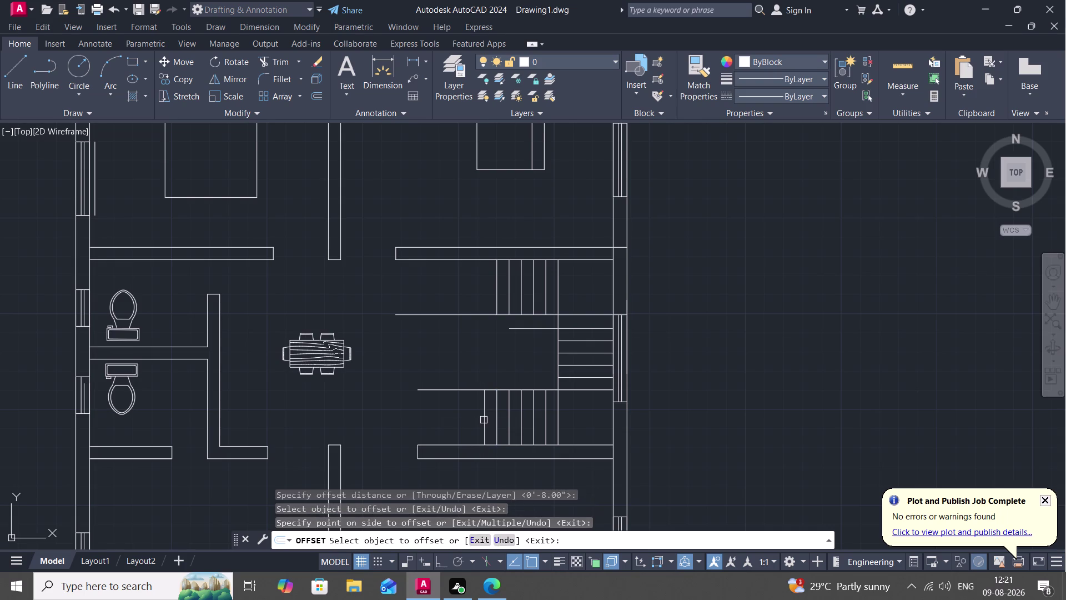
click(483, 420)
click(461, 426)
drag(472, 423, 468, 423)
click(452, 419)
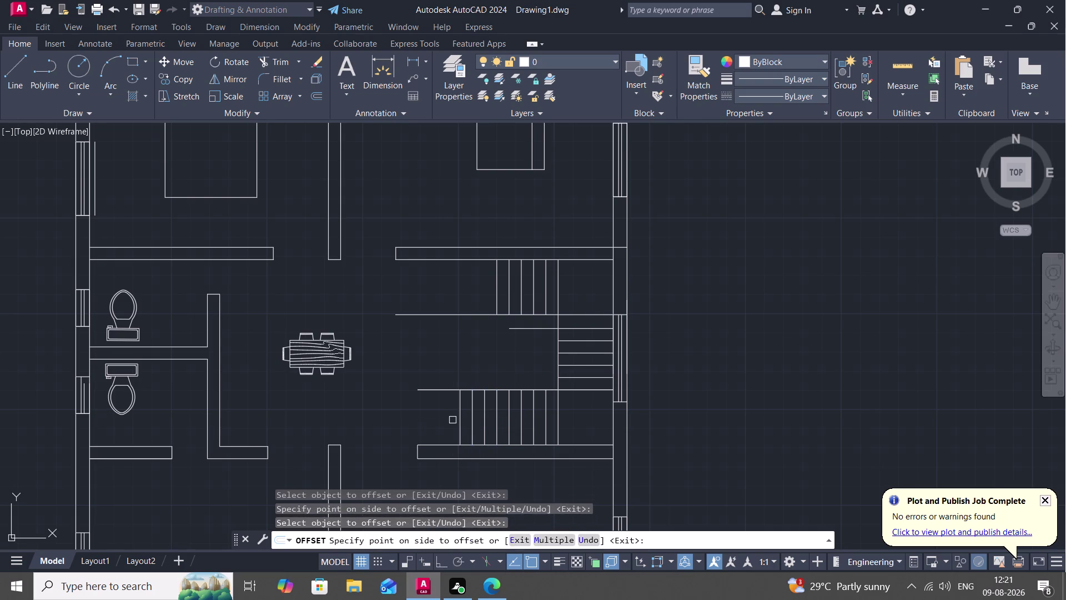
click(460, 420)
click(446, 425)
click(448, 422)
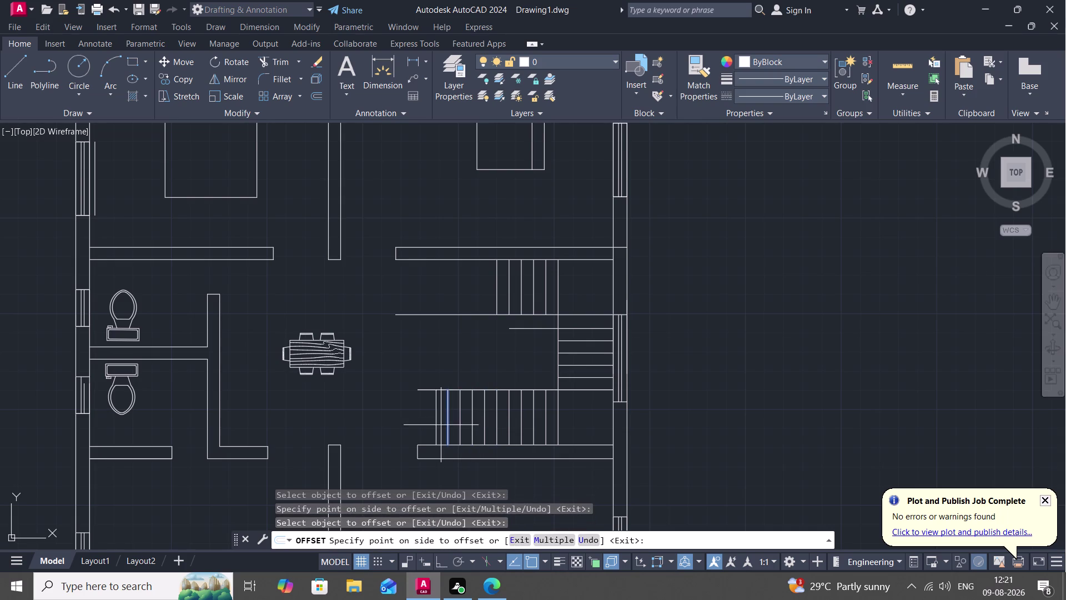
click(436, 428)
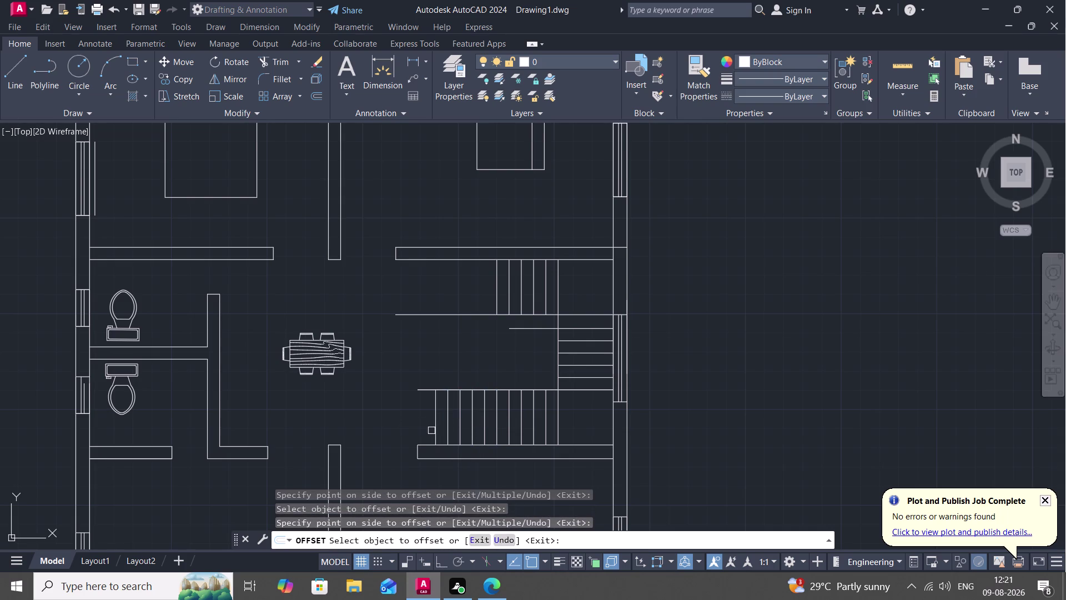
Trim two excess lines at the lower flight's left end.
text(TR)
key(space)
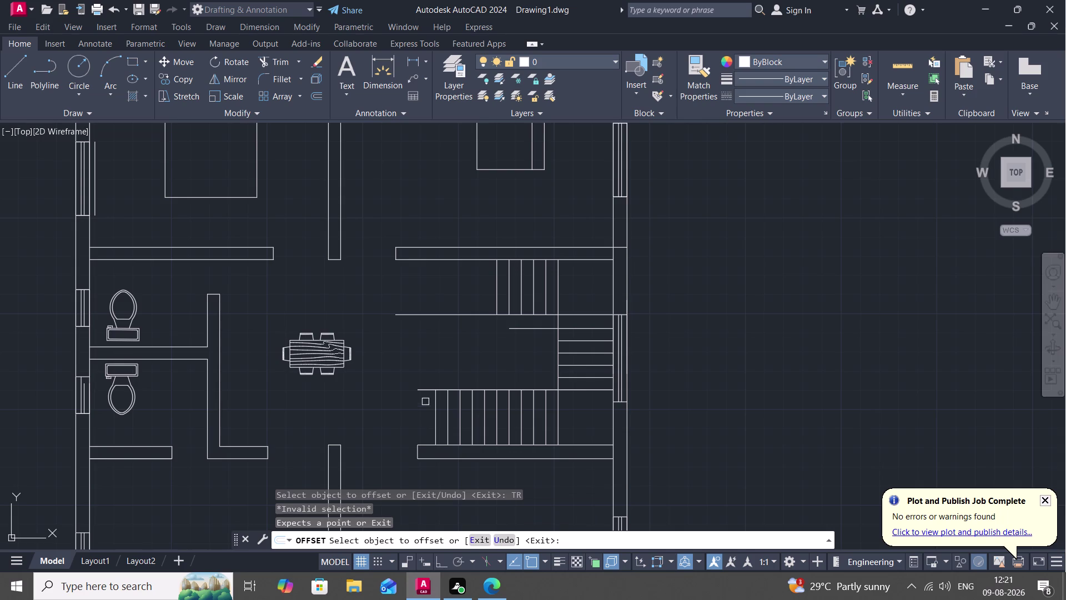
key(Escape)
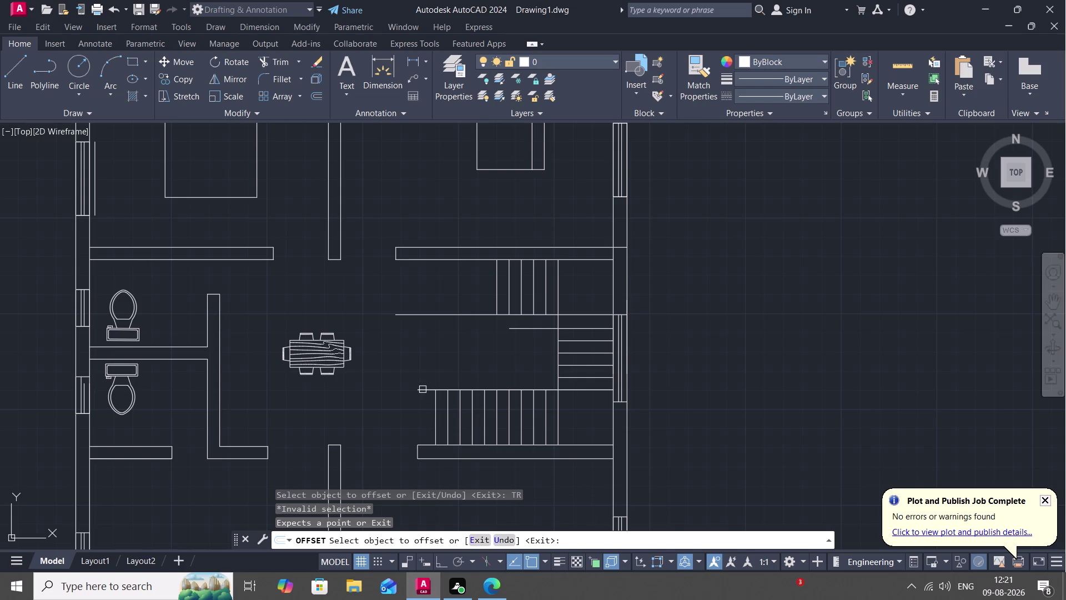
text(TR)
key(space)
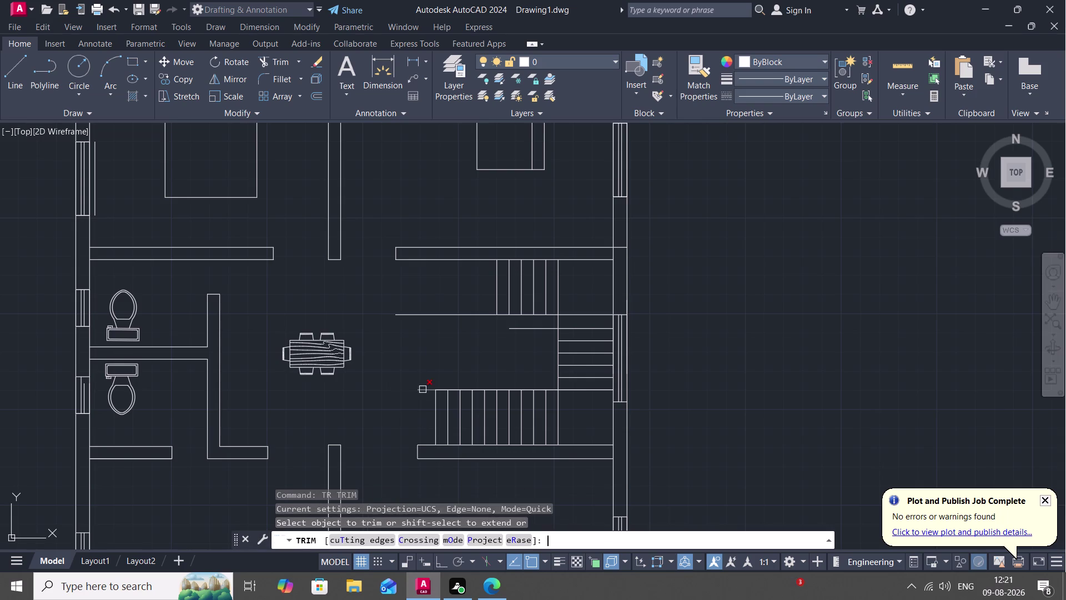
click(427, 389)
click(427, 391)
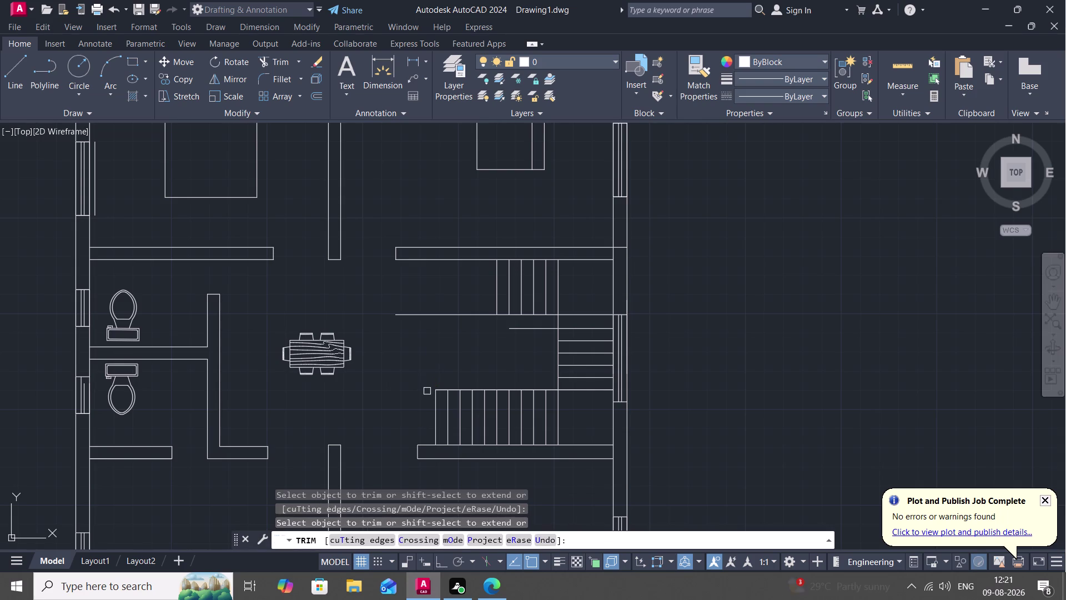